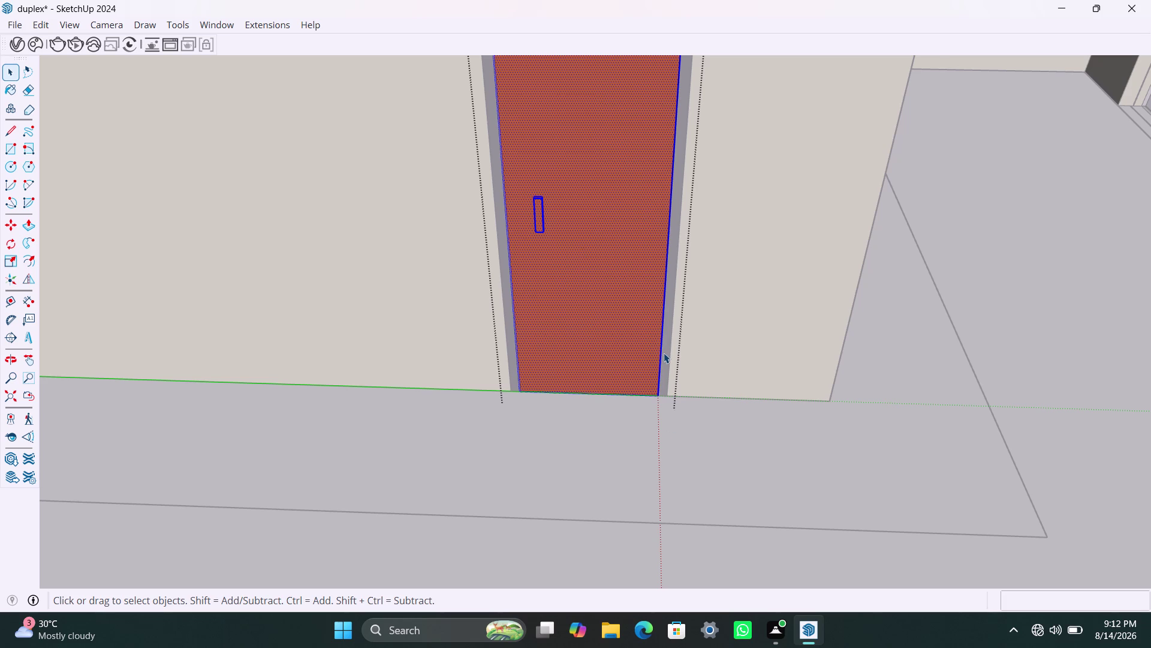
Undo the selection and the wood material applied to the door.
key(ctrl+z)
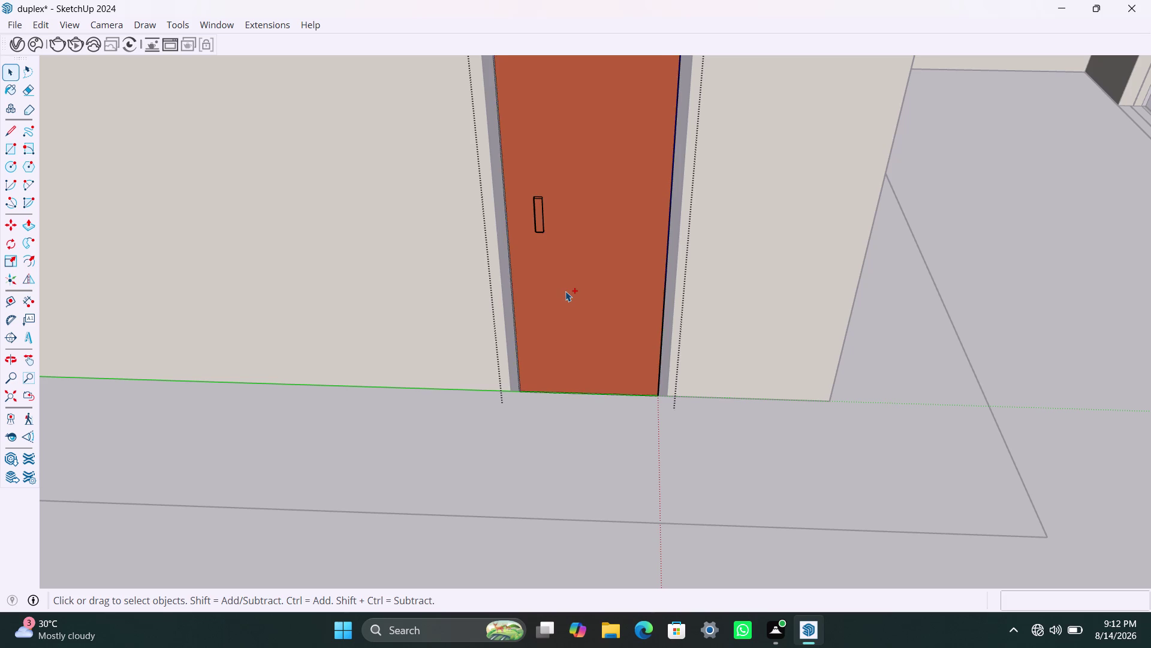
key(ctrl+z)
key(ctrl+z)
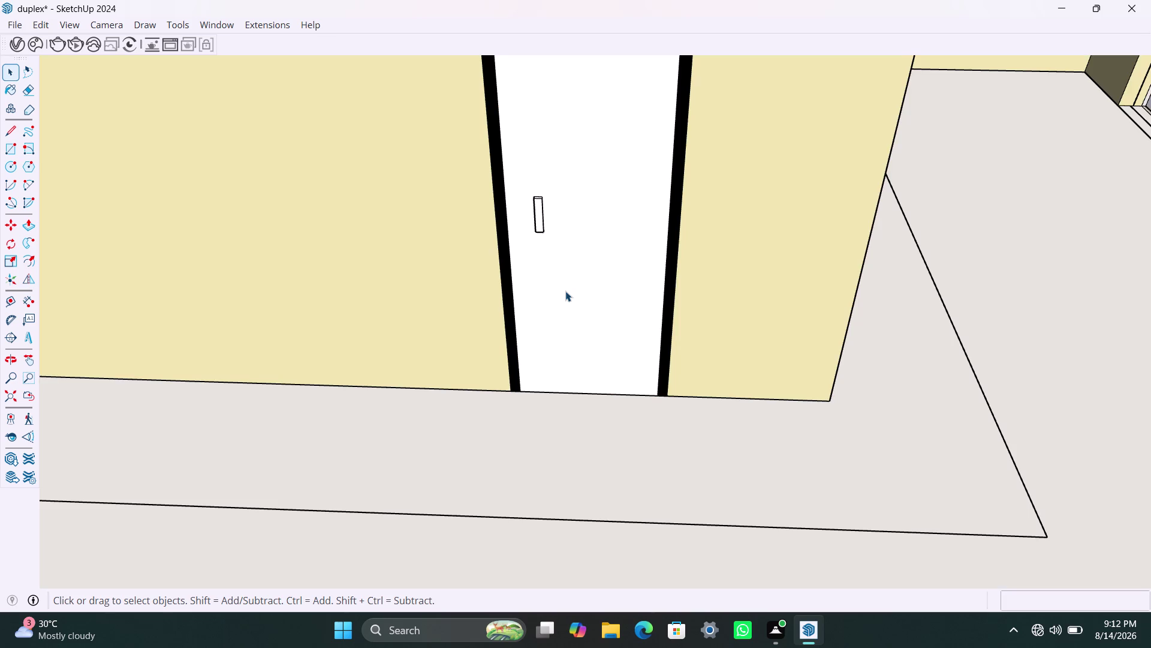
key(ctrl+z)
key(ctrl+z)
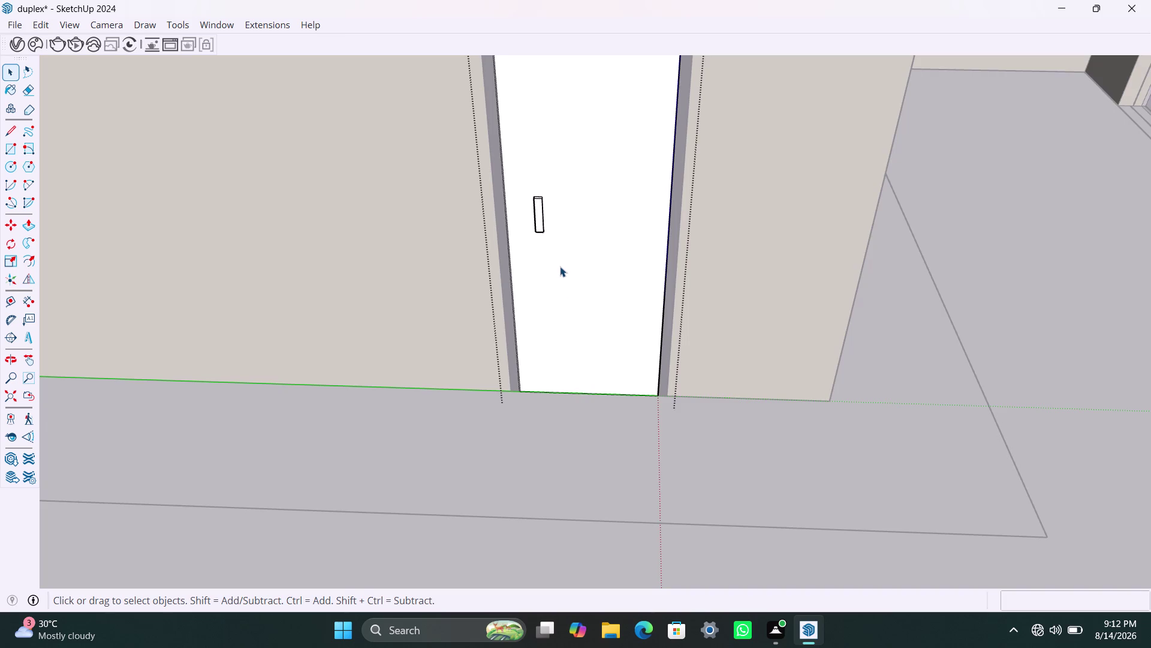
key(ctrl+z)
key(ctrl+z)
key(ctrl+z)
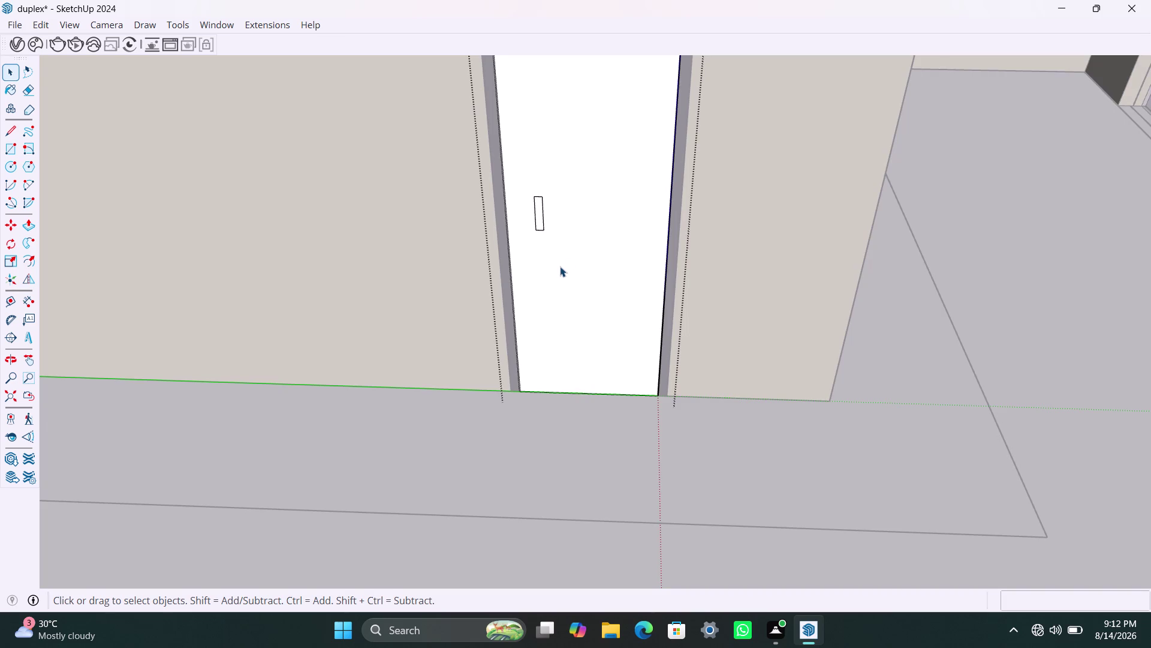
Undo the old handle geometry, leaving a plain white door.
key(ctrl+z)
key(ctrl+z)
key(ctrl+z)
key(ctrl+z)
key(ctrl+z)
key(ctrl+z)
scroll(down, 3)
click(906, 308)
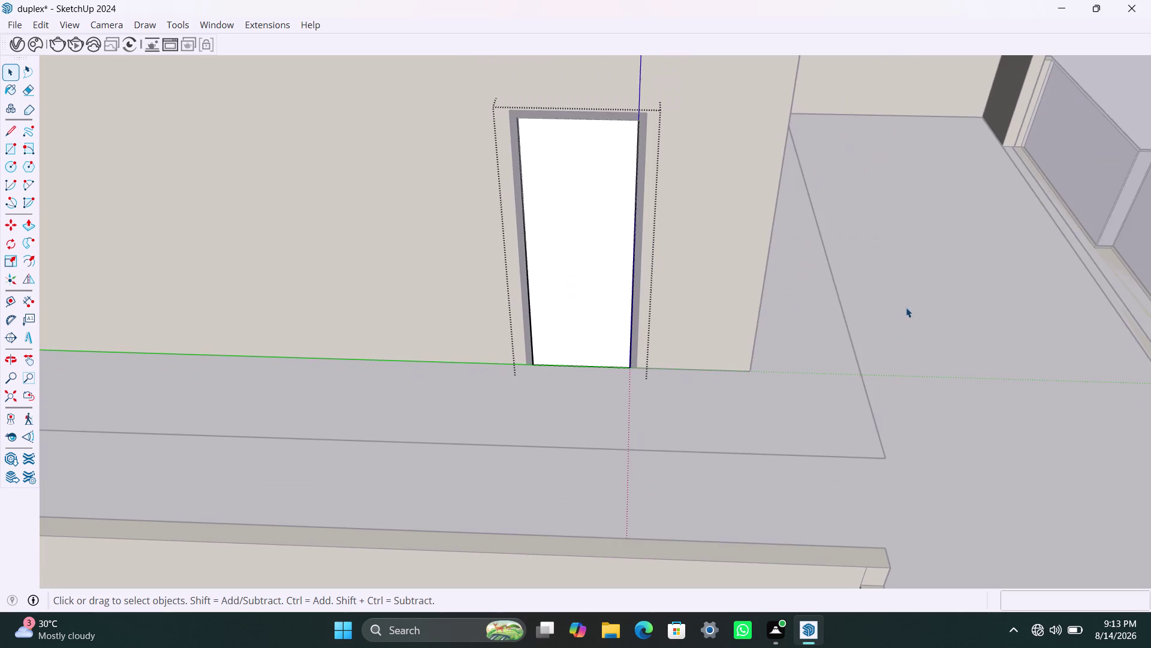
Draw a small handle rectangle on the door face and select it.
scroll(up, 3)
key(r)
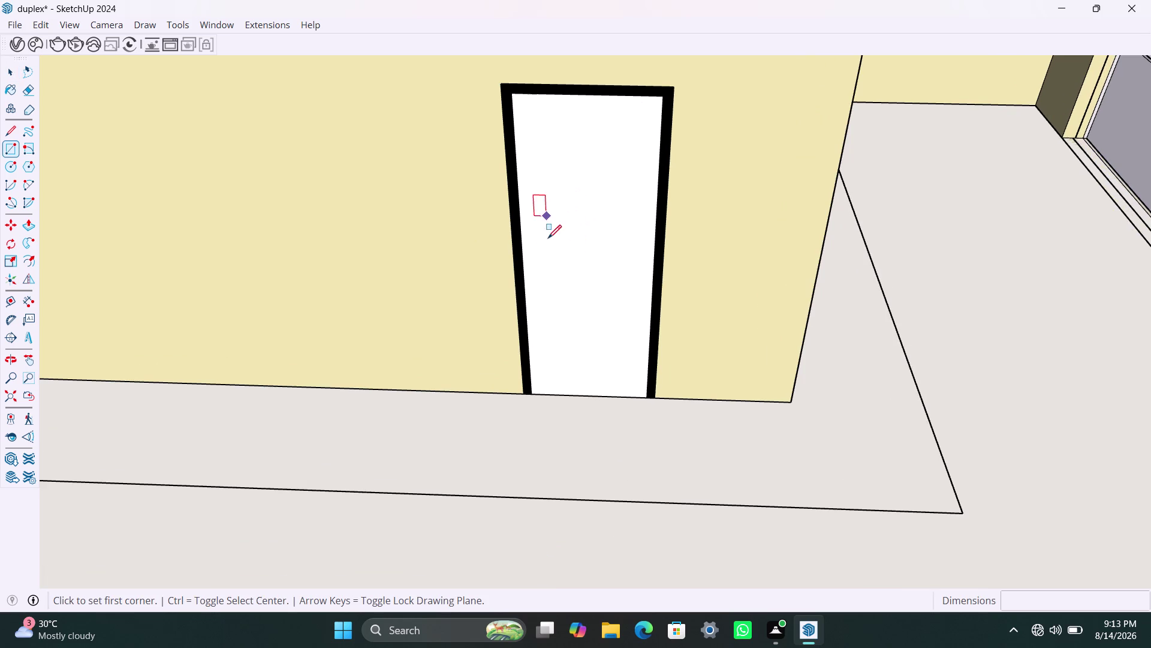
click(538, 249)
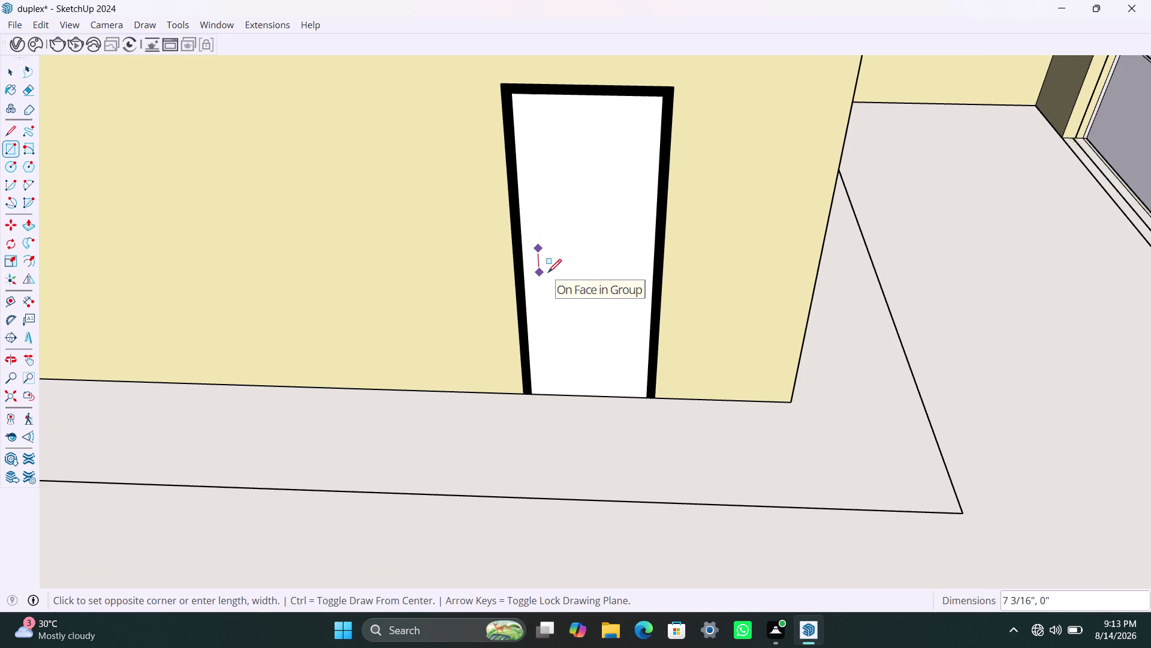
scroll(up, 3)
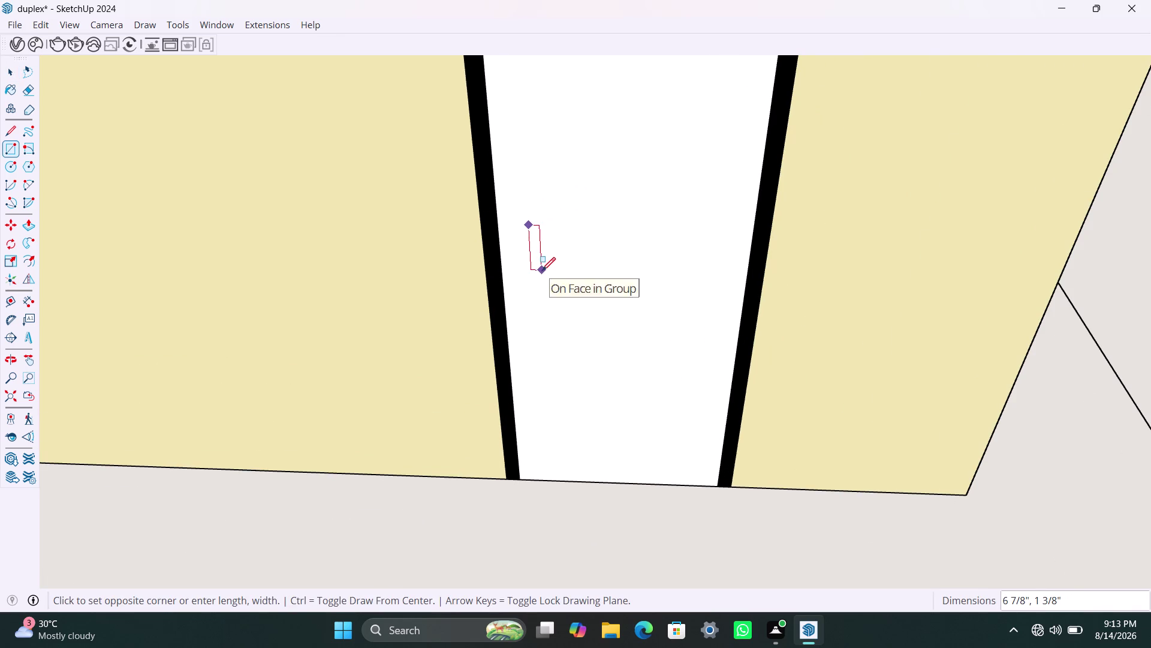
click(542, 271)
key(space)
double_click(540, 258)
triple_click(538, 256)
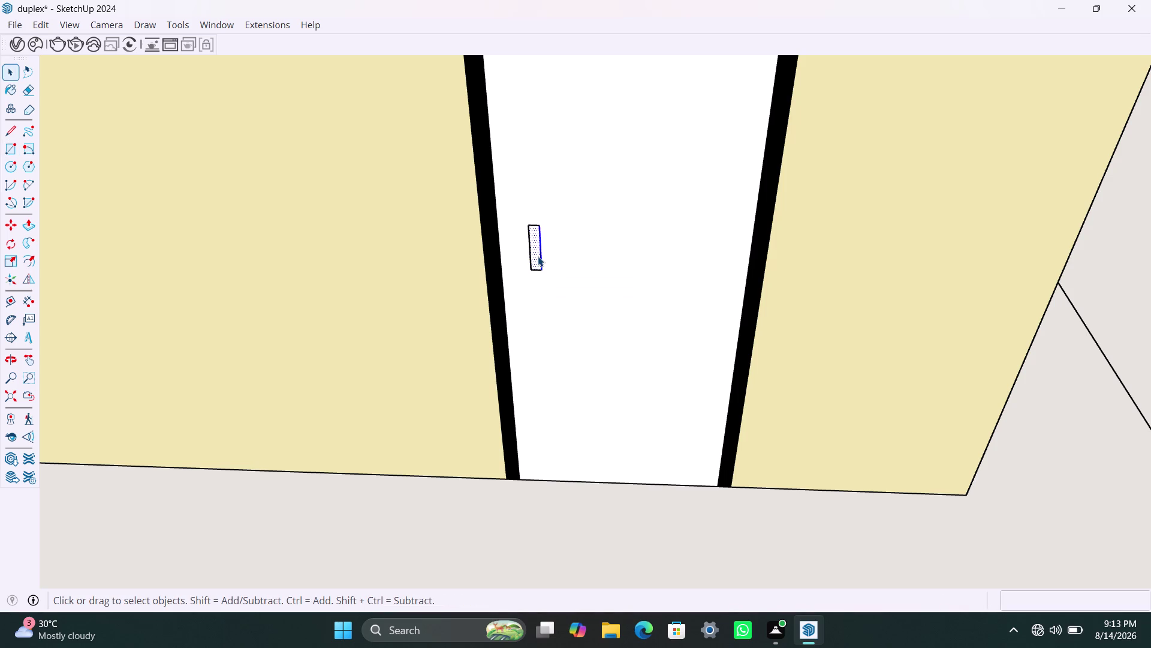
right_click(538, 256)
click(583, 390)
double_click(536, 260)
click(536, 261)
Push/Pull the handle rectangle outward about 11/16".
key(p)
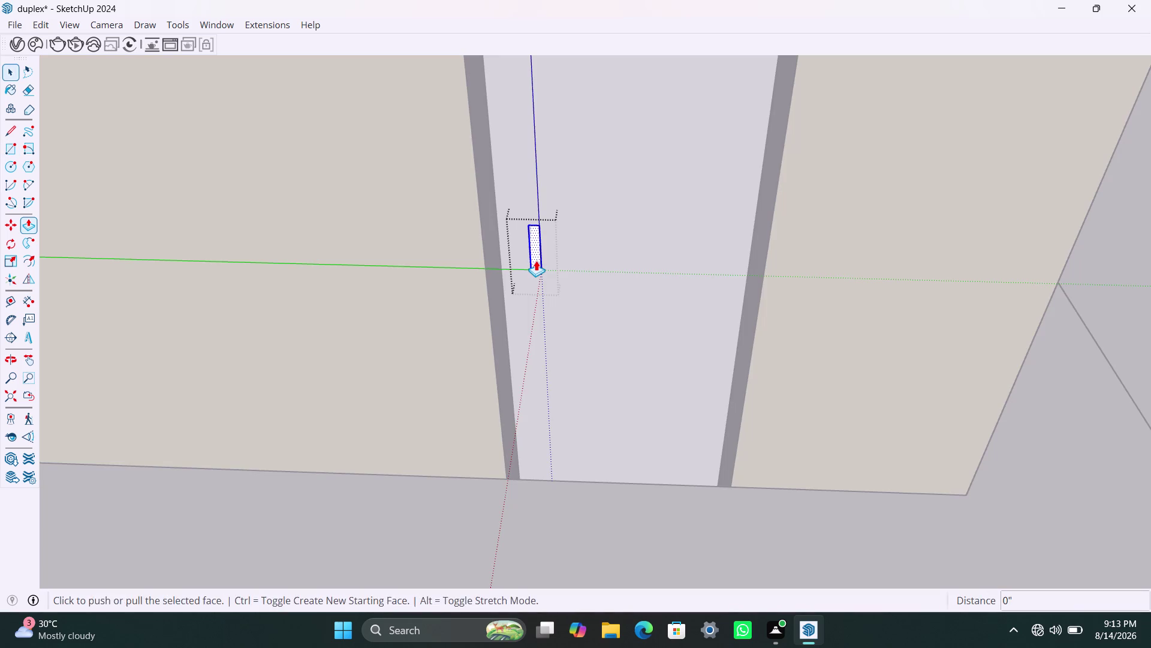
click(536, 260)
scroll(up, 3)
scroll(up, 3)
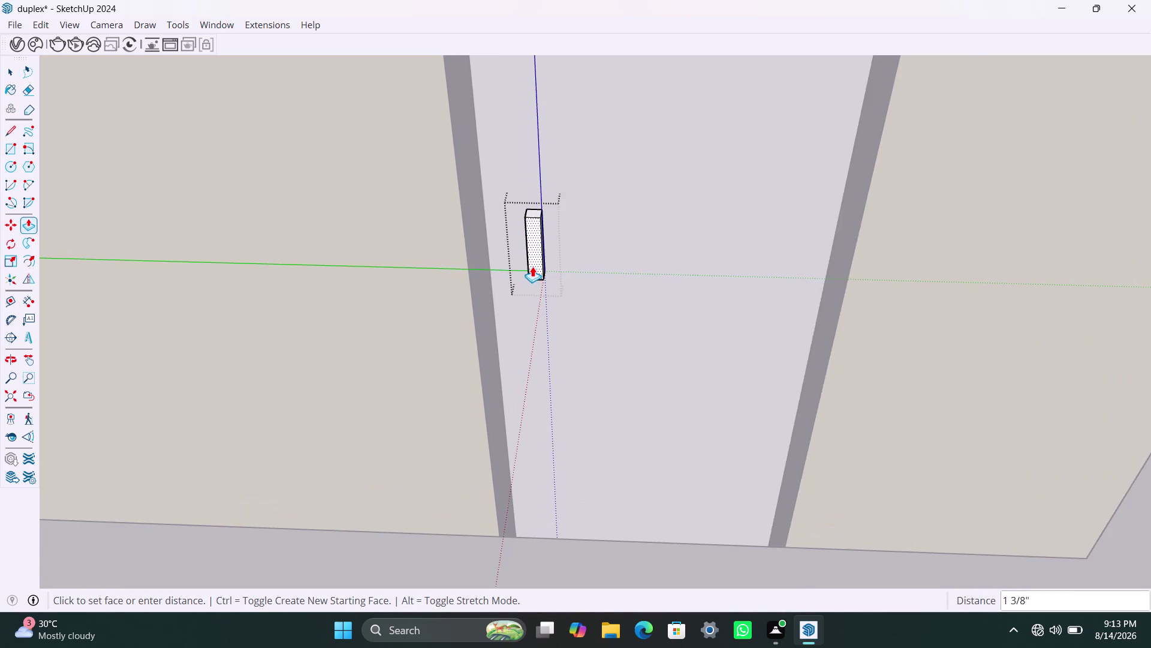
scroll(up, 3)
click(532, 261)
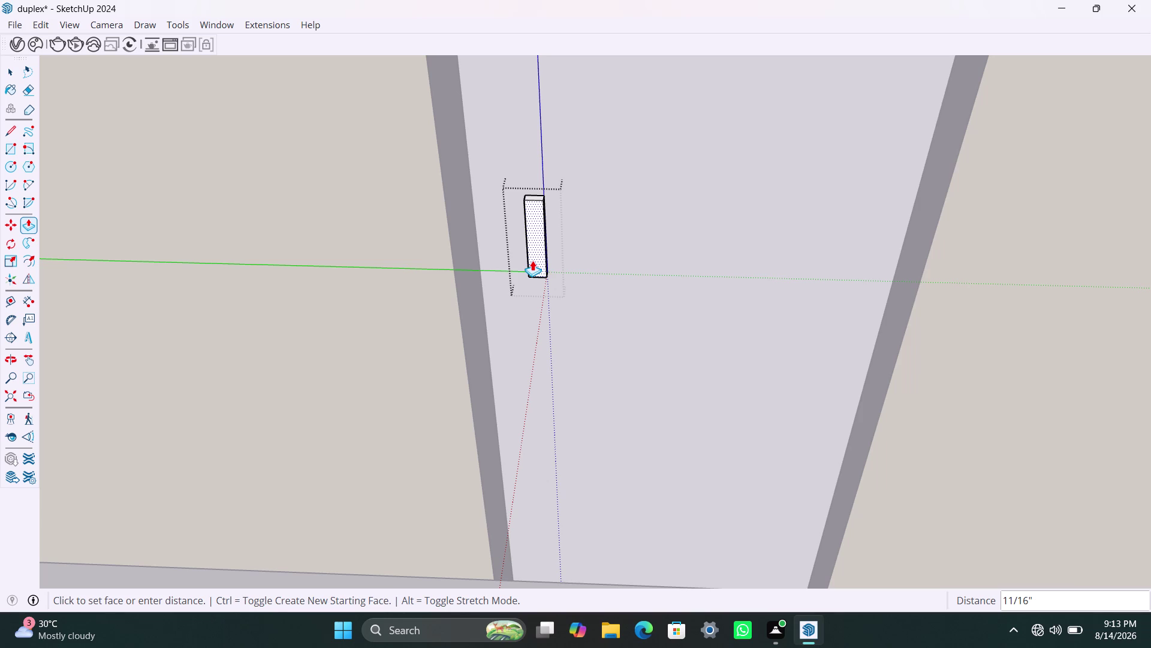
key(space)
scroll(down, 3)
click(765, 289)
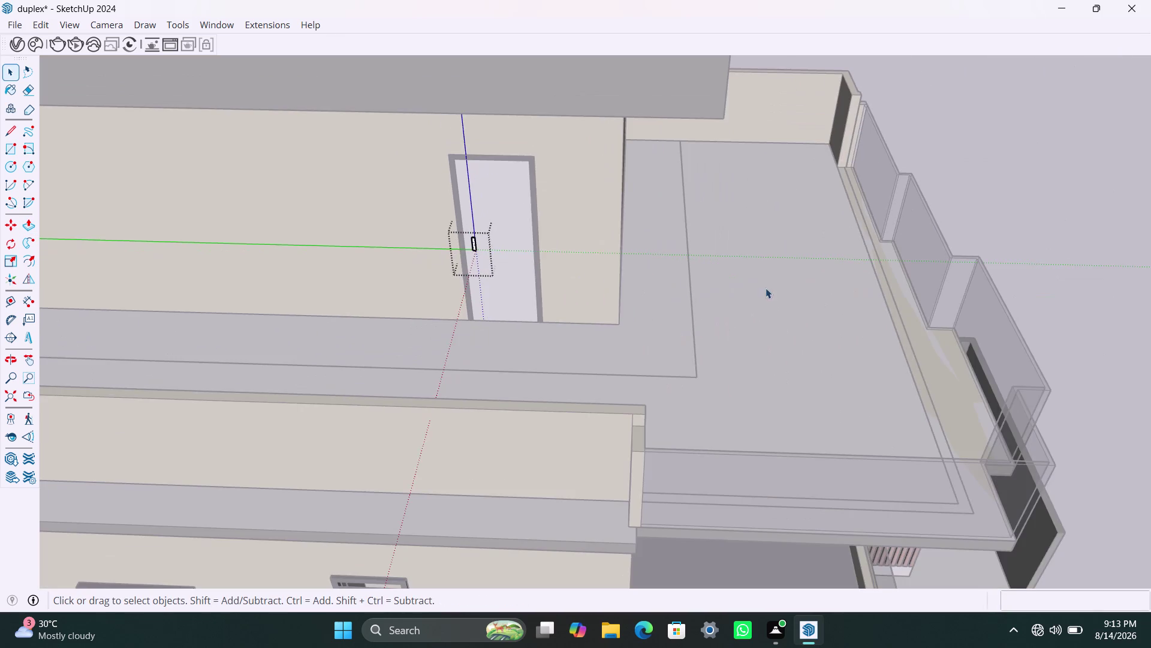
Apply the V-Ray wood material to the whole door.
scroll(up, 3)
triple_click(514, 216)
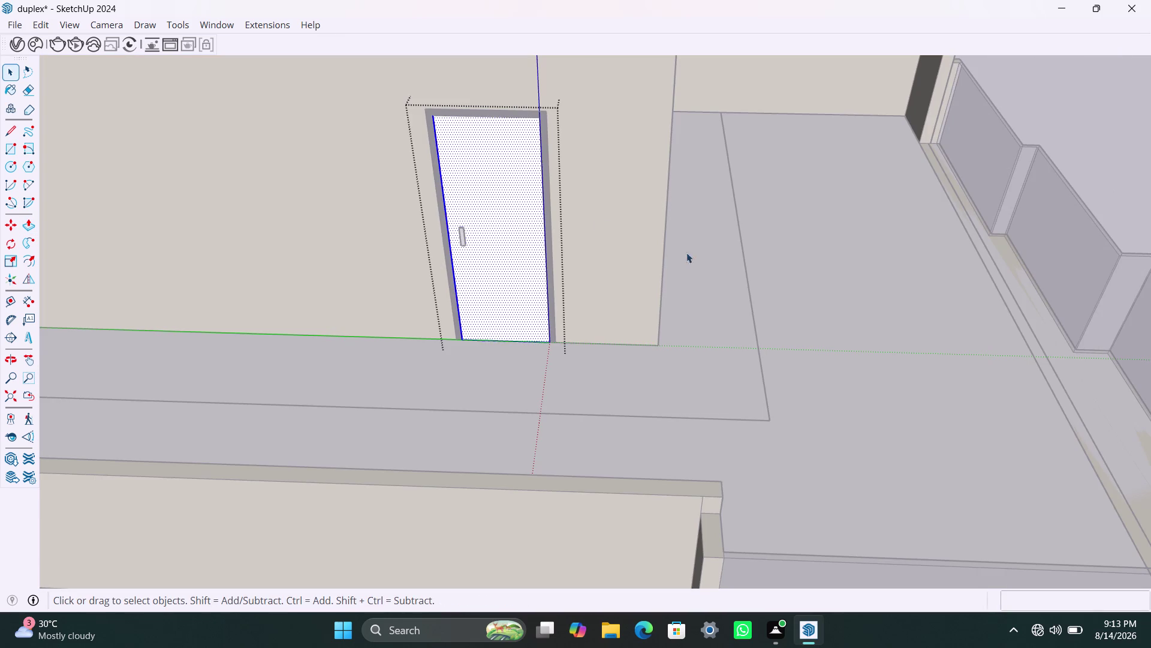
click(849, 263)
click(527, 213)
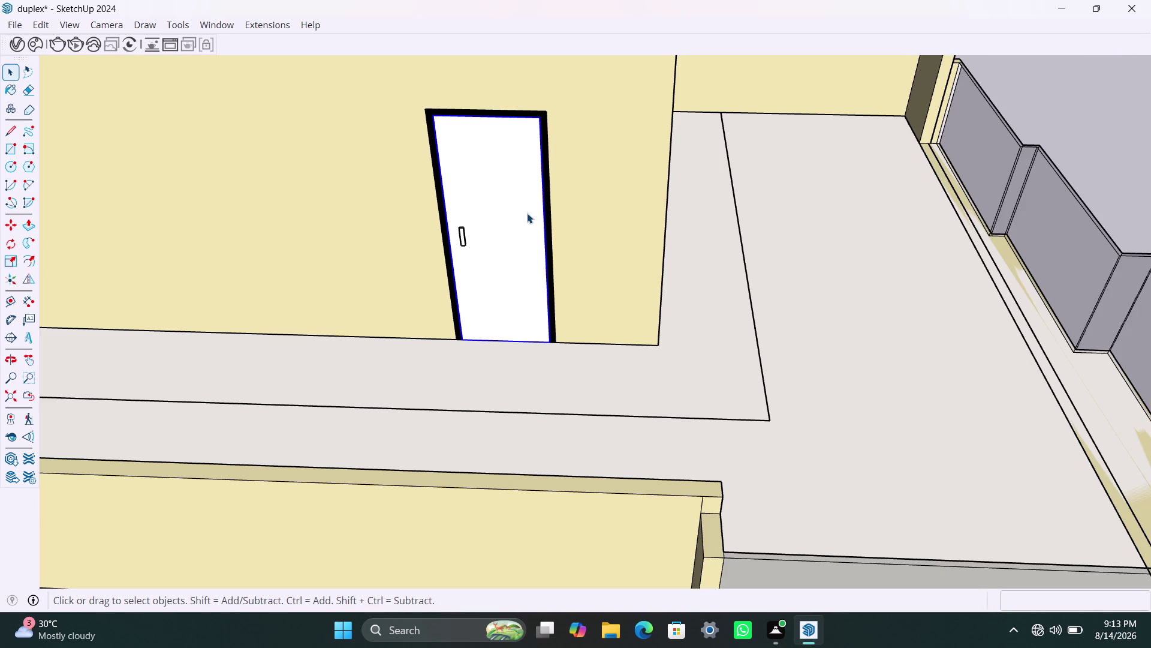
click(23, 42)
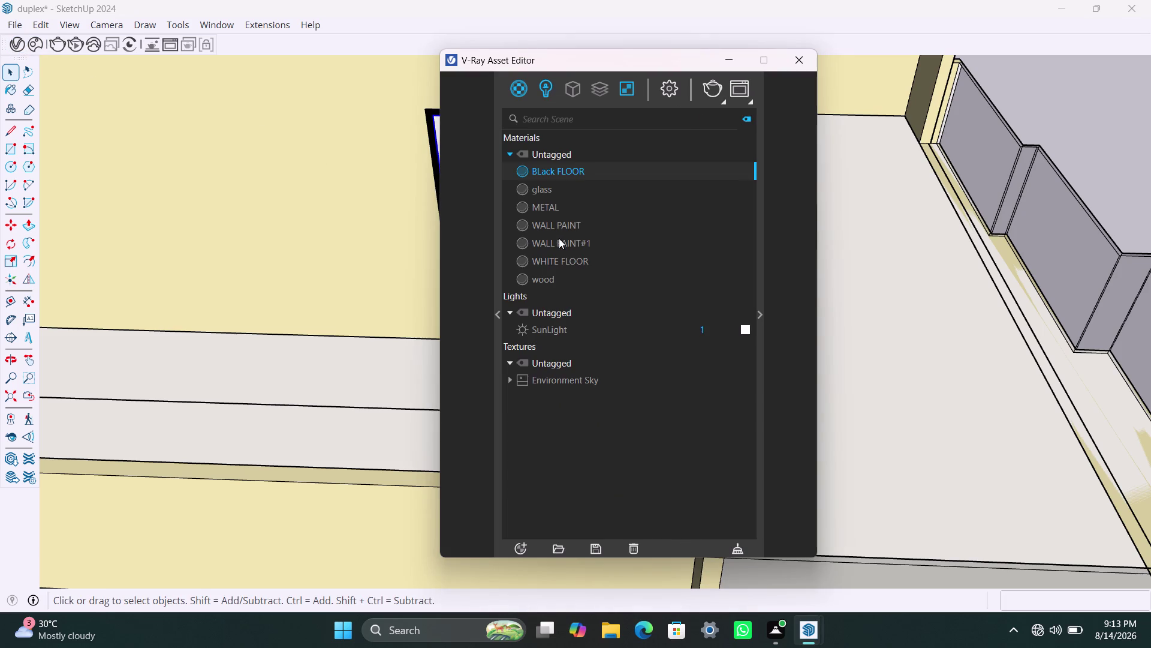
click(550, 276)
right_click(584, 278)
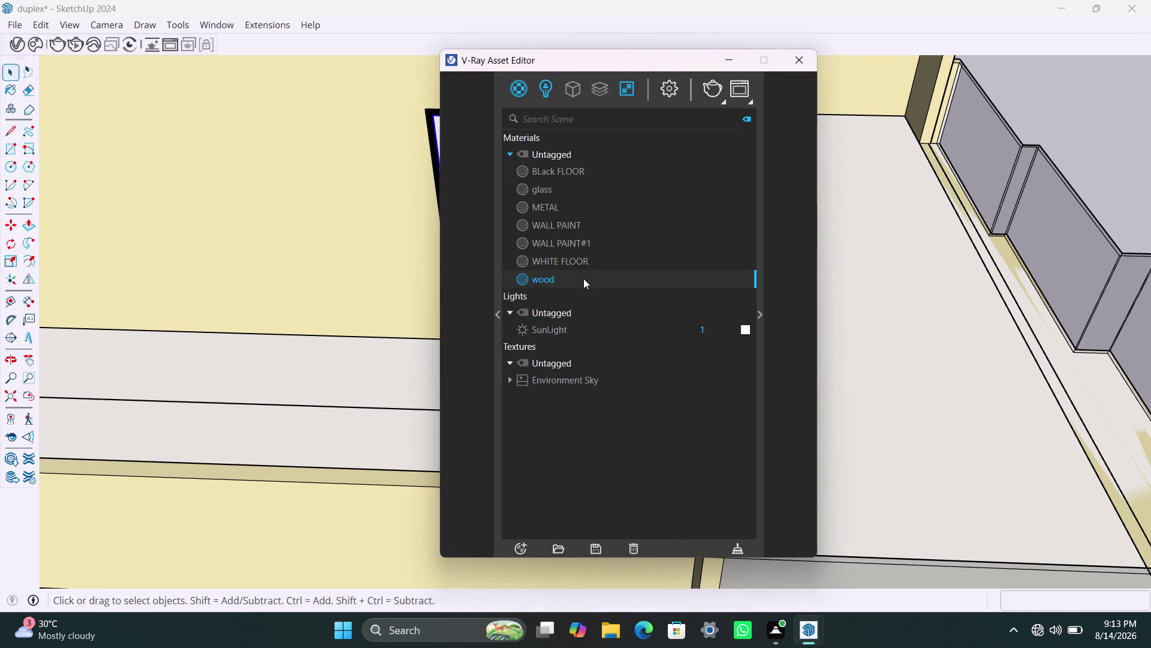
click(622, 316)
click(332, 223)
Select the new handle and browse the material list, ending on METAL.
scroll(down, 3)
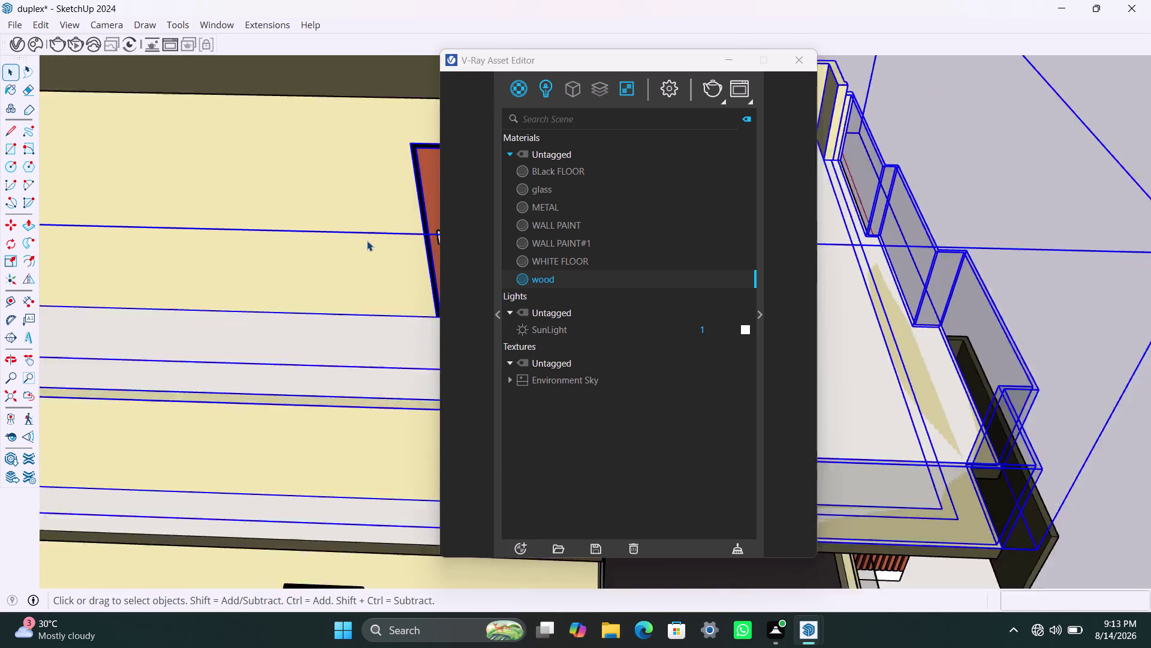
scroll(down, 3)
middle_drag(367, 240, 263, 242)
scroll(up, 3)
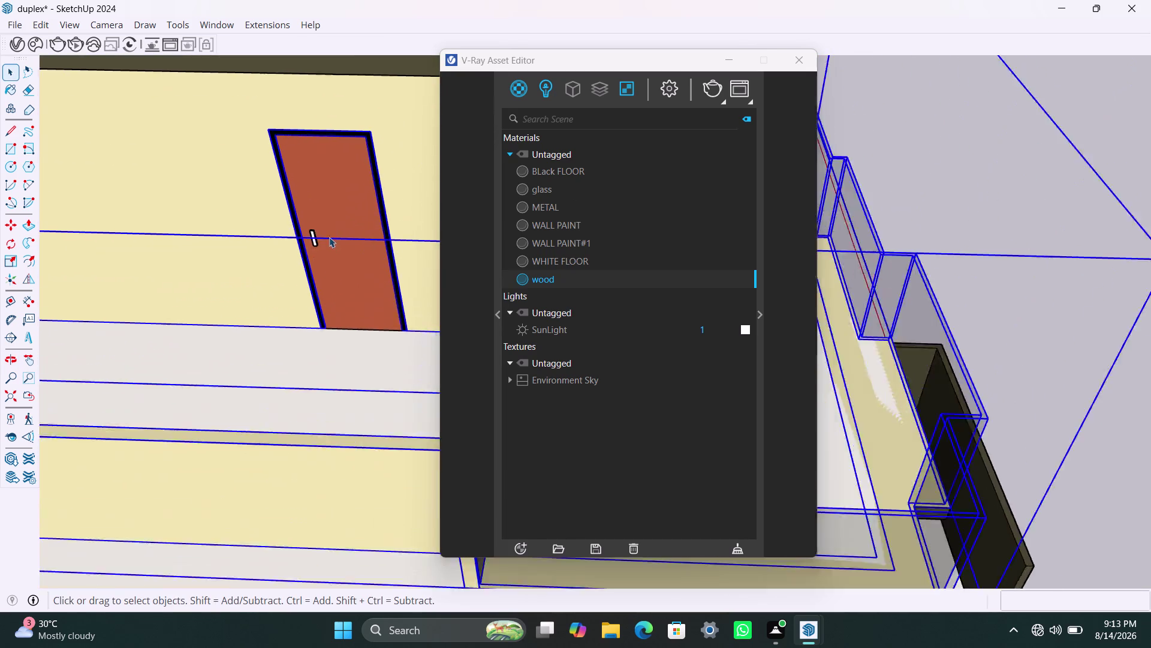
scroll(up, 3)
click(306, 237)
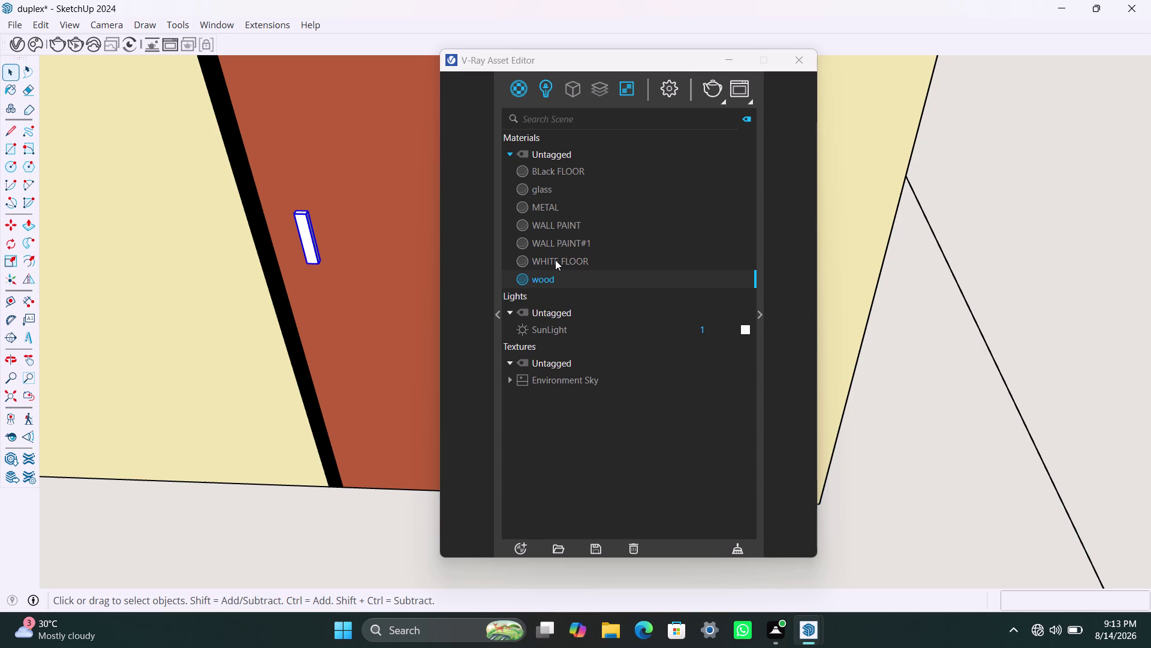
click(546, 188)
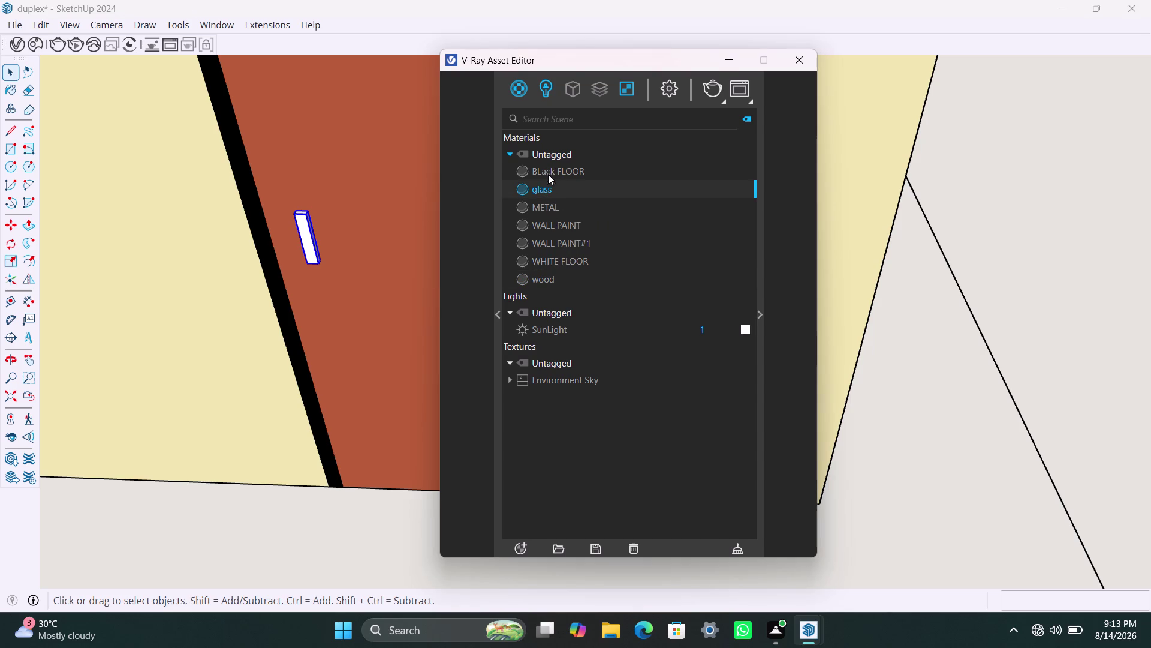
click(555, 222)
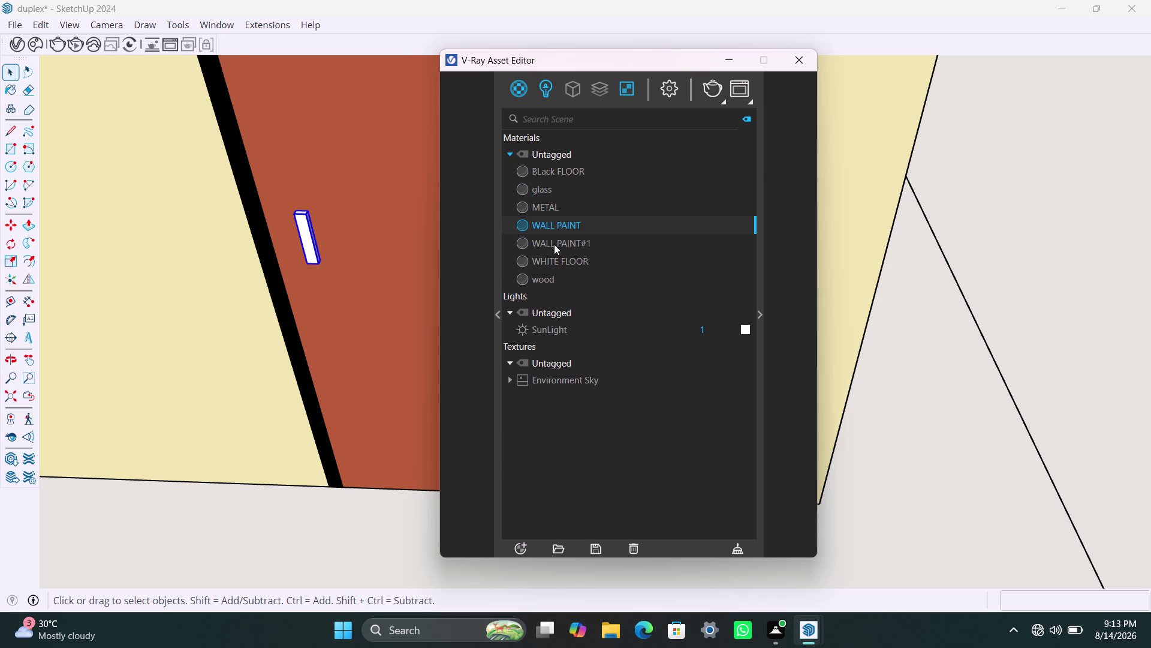
click(554, 244)
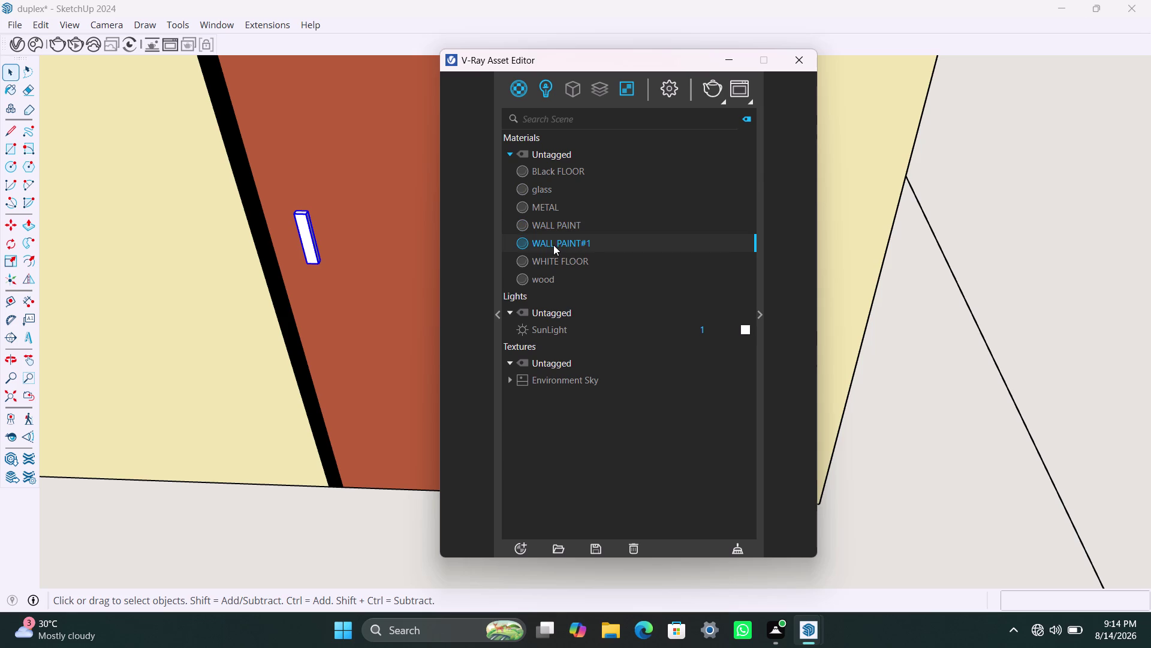
click(546, 204)
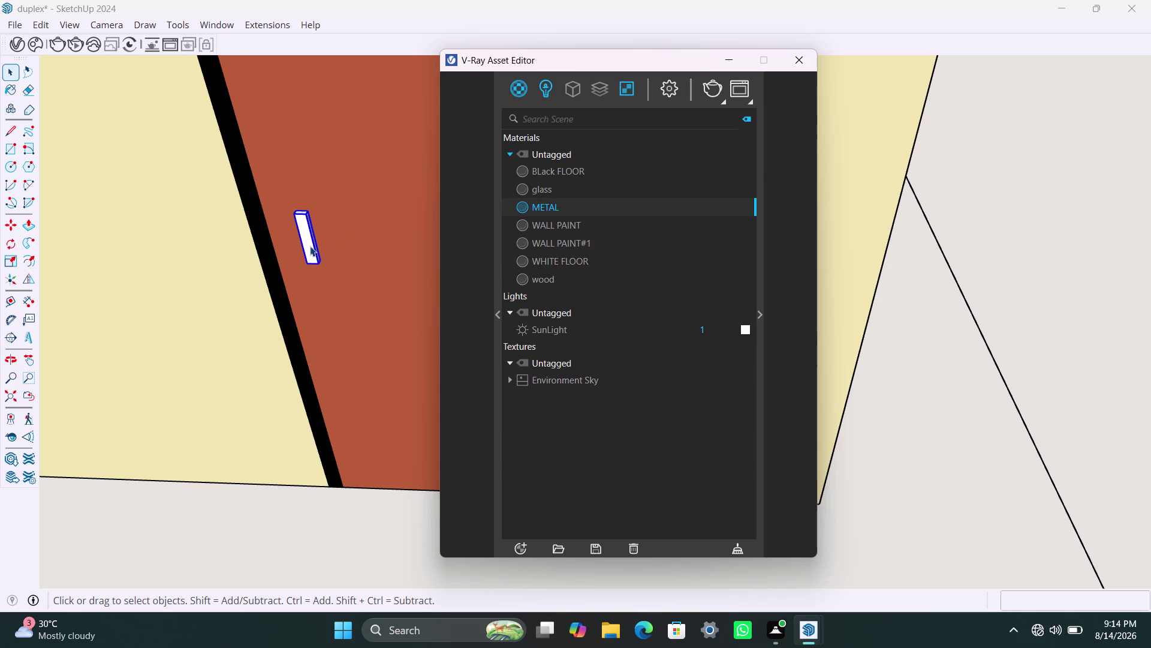
Apply the METAL material to the new door handle, then deselect it.
click(310, 246)
double_click(310, 246)
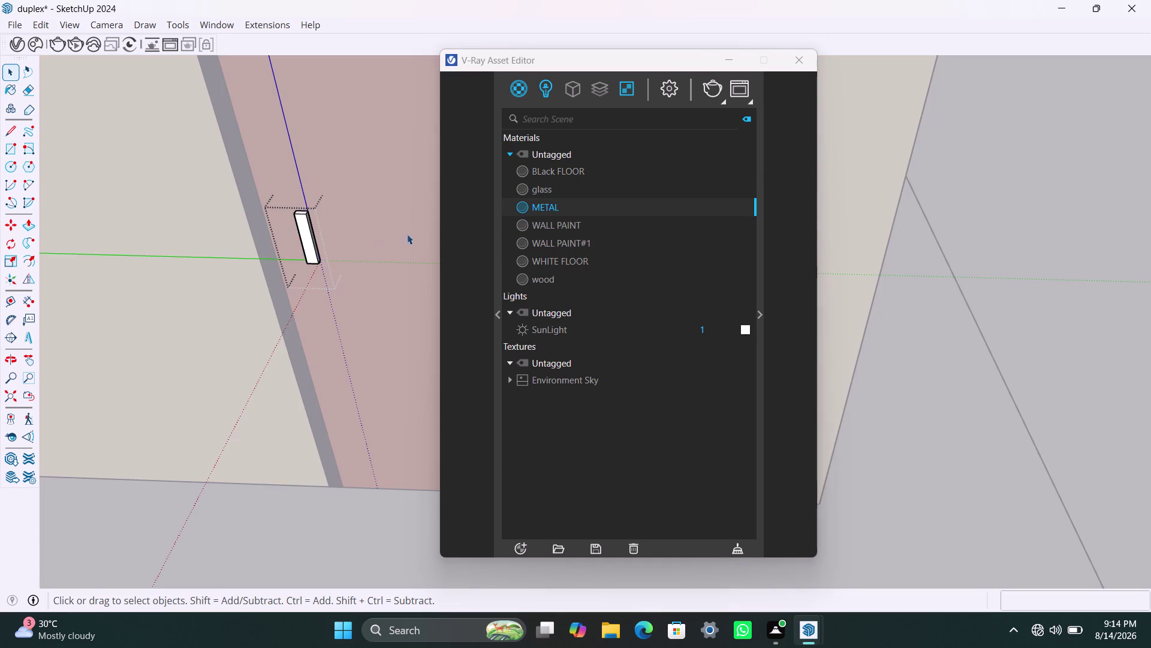
right_click(570, 211)
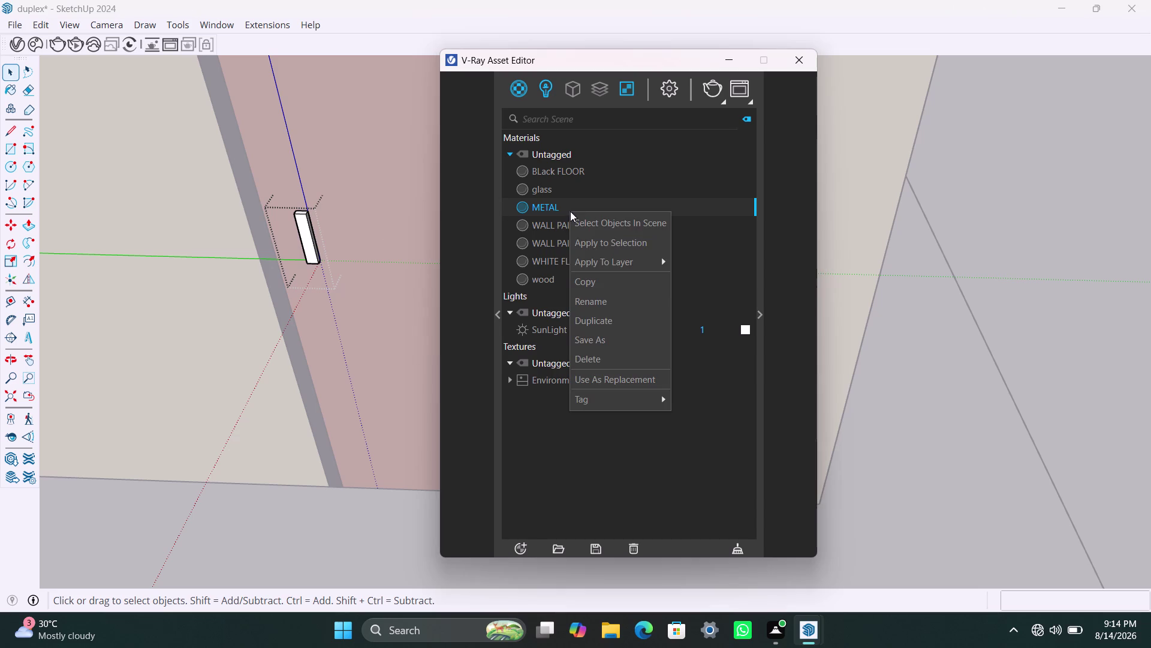
click(579, 250)
double_click(307, 233)
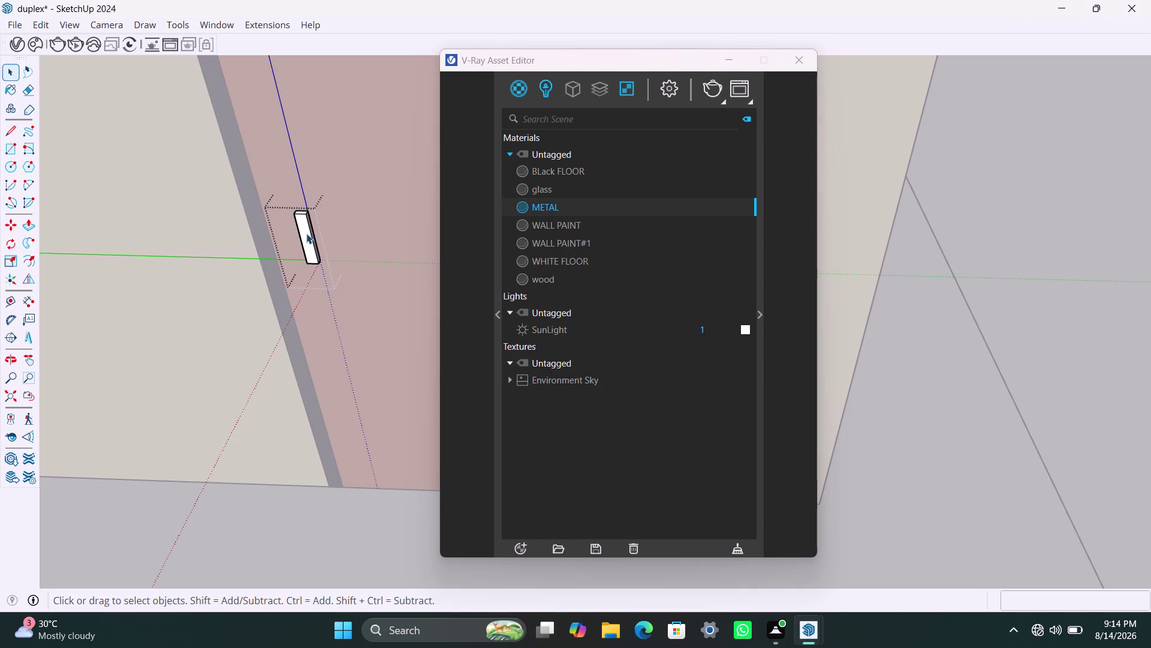
double_click(307, 233)
triple_click(299, 226)
right_click(543, 209)
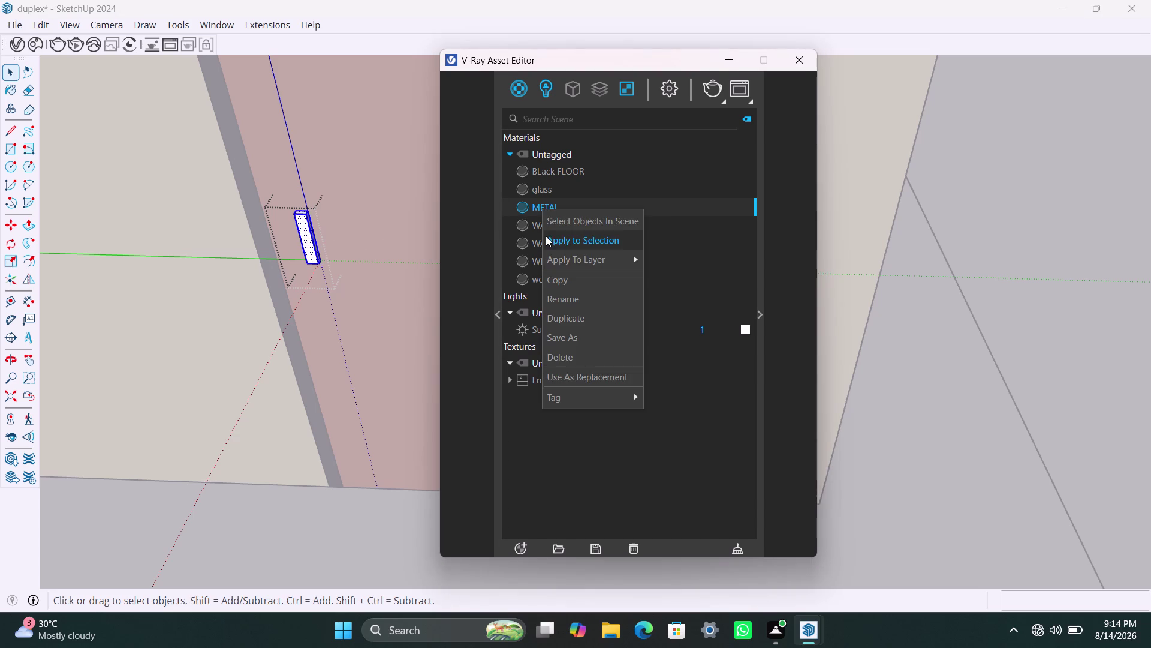
click(546, 235)
scroll(down, 3)
key(space)
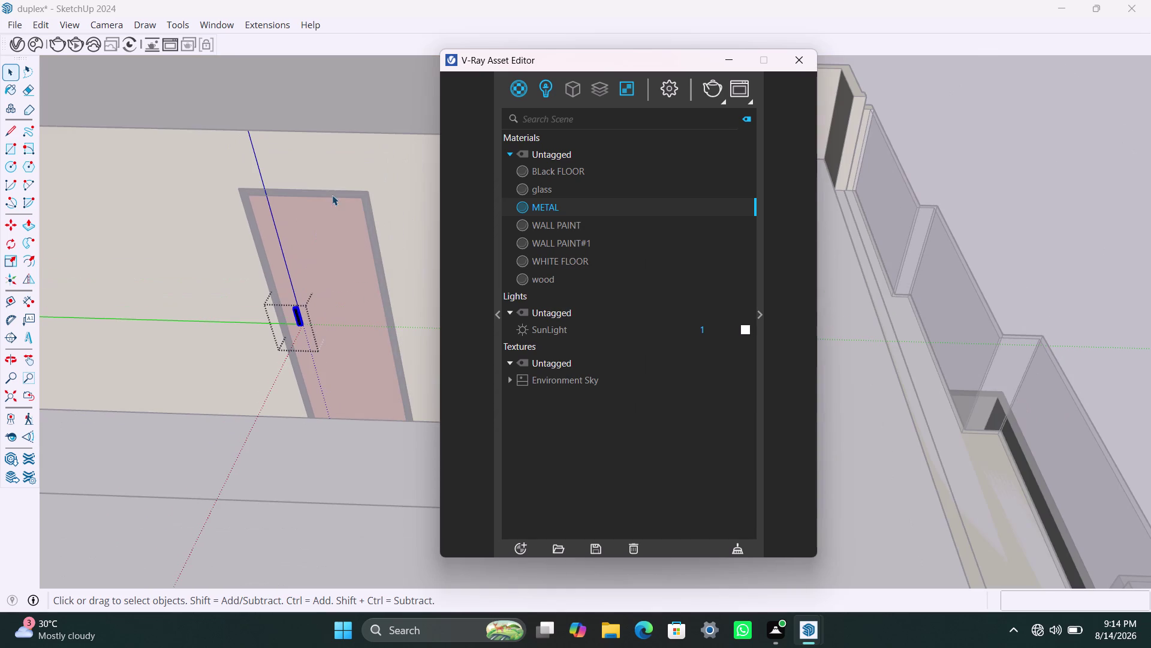
click(308, 459)
Orbit around the house to face the white balcony door.
scroll(down, 3)
scroll(down, 3)
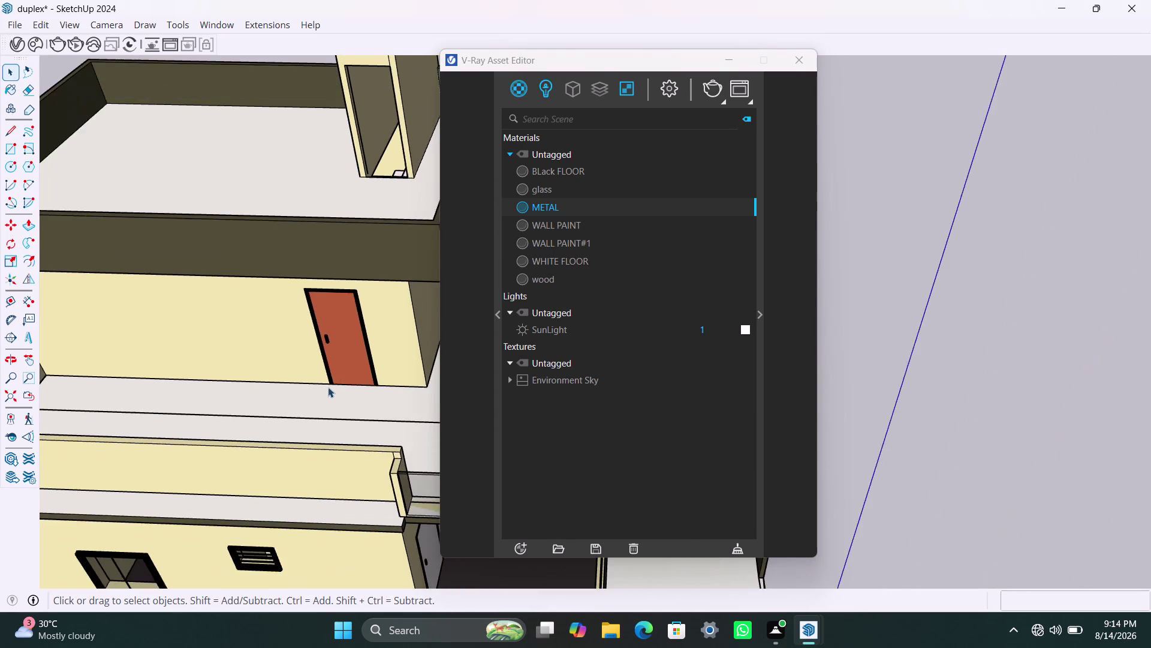
scroll(down, 3)
middle_drag(331, 376, 74, 286)
scroll(down, 3)
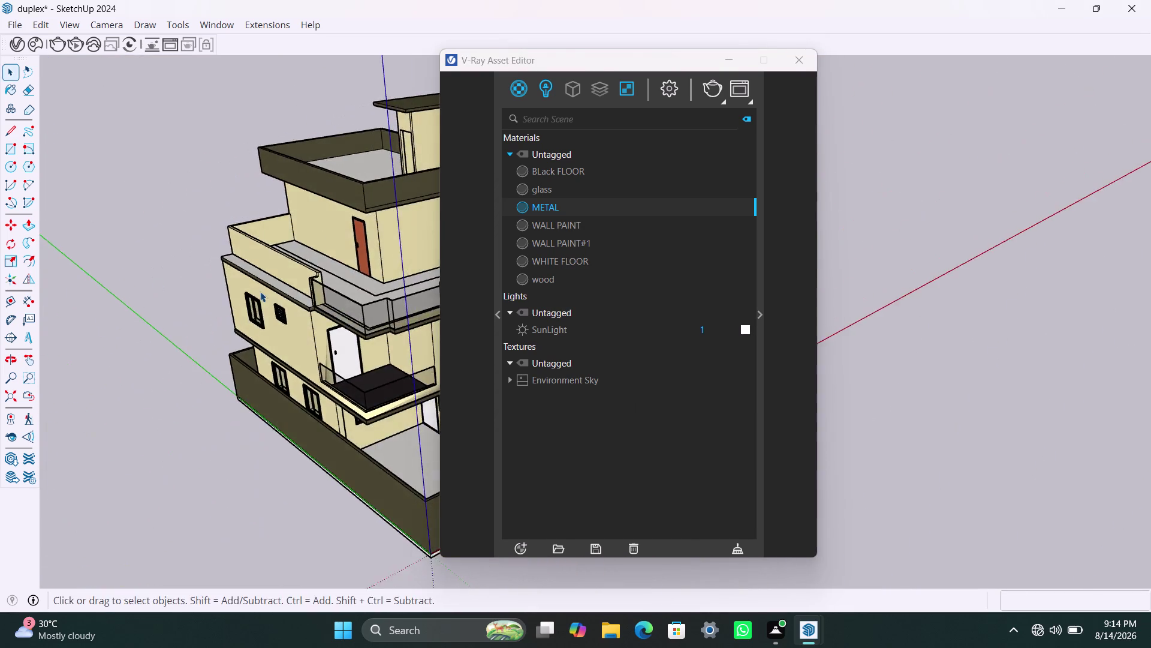
scroll(down, 3)
middle_drag(280, 310, 179, 285)
scroll(up, 3)
middle_drag(330, 299, 313, 299)
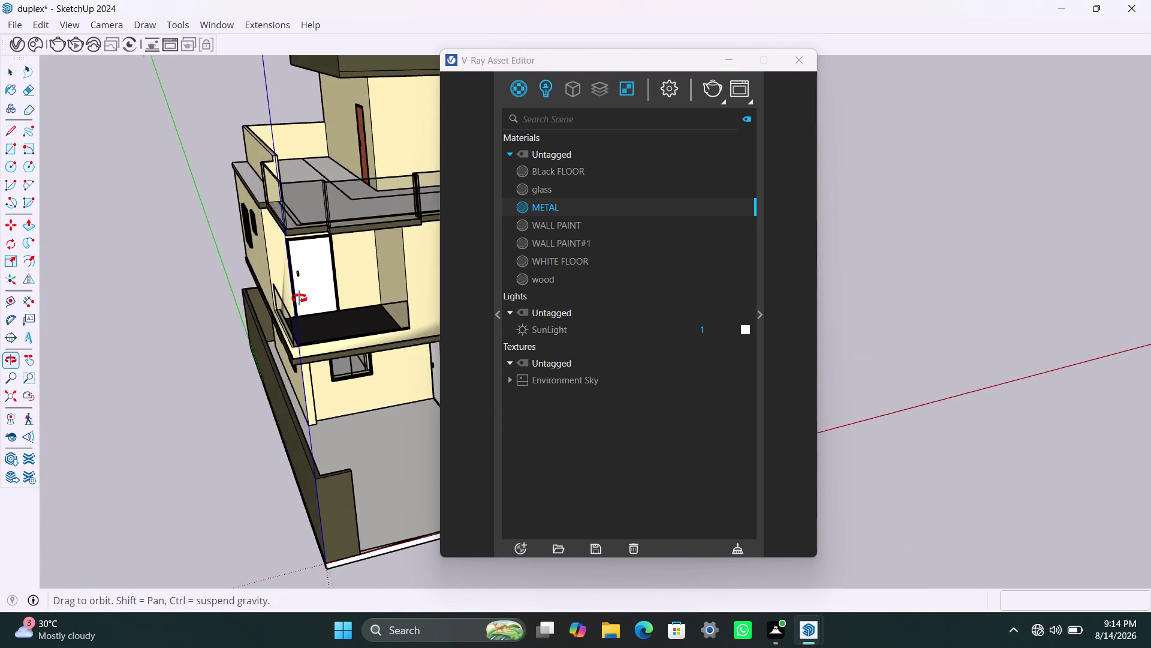
middle_drag(314, 299, 295, 296)
scroll(up, 3)
Apply the wood material to the white balcony door.
click(329, 242)
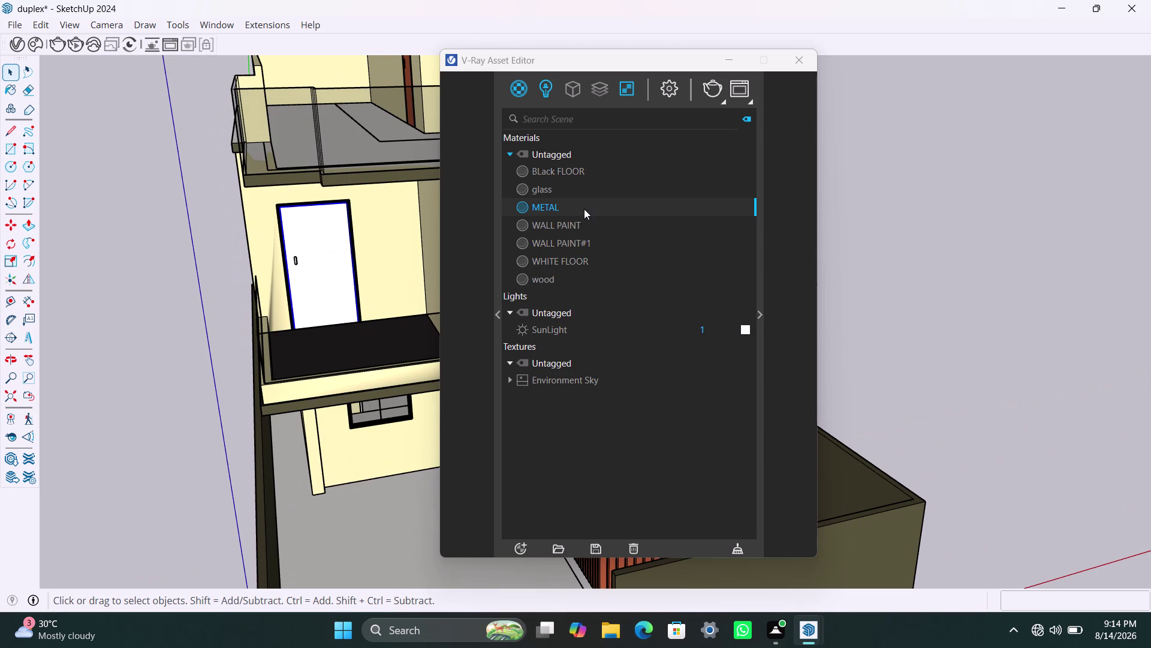
right_click(584, 208)
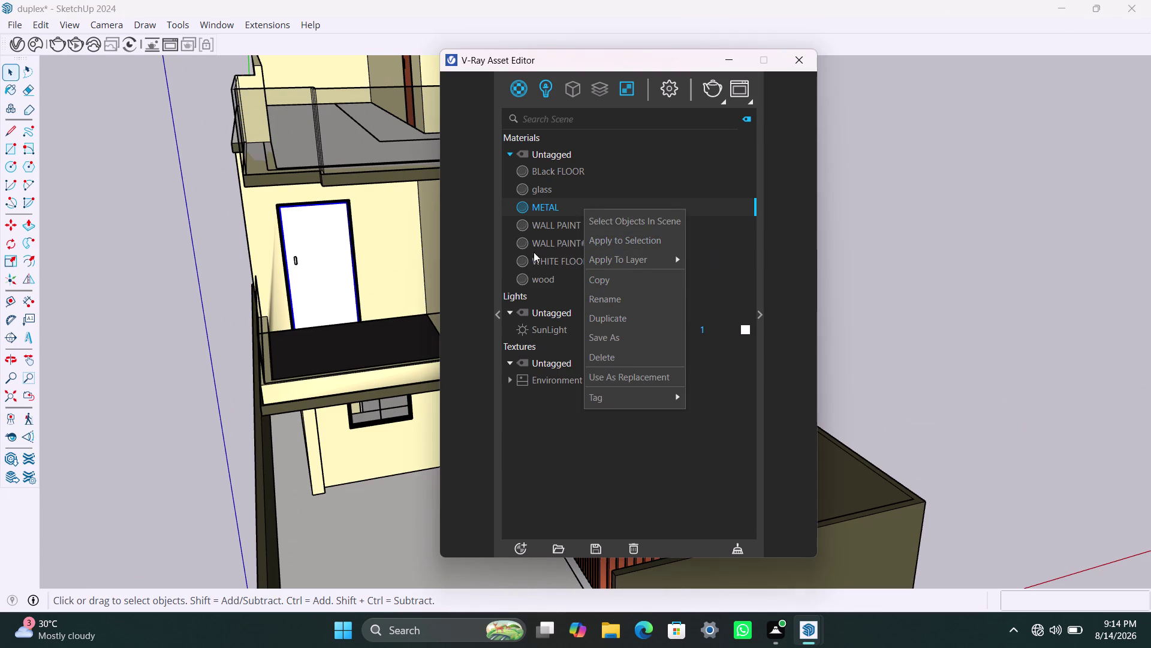
click(549, 282)
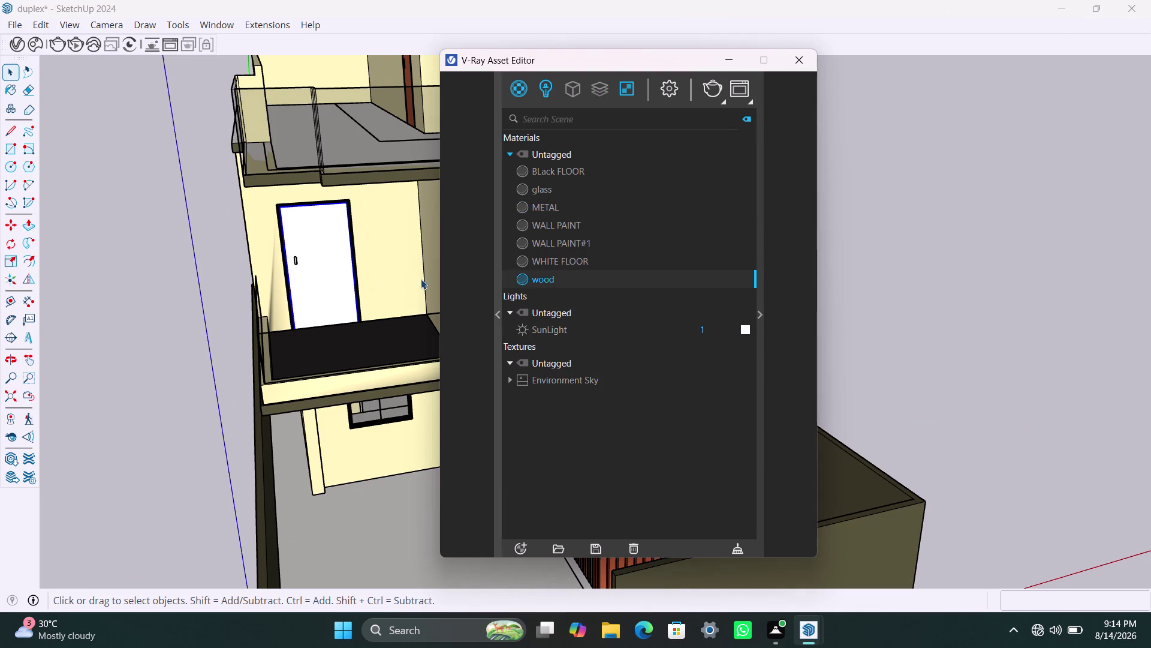
right_click(549, 279)
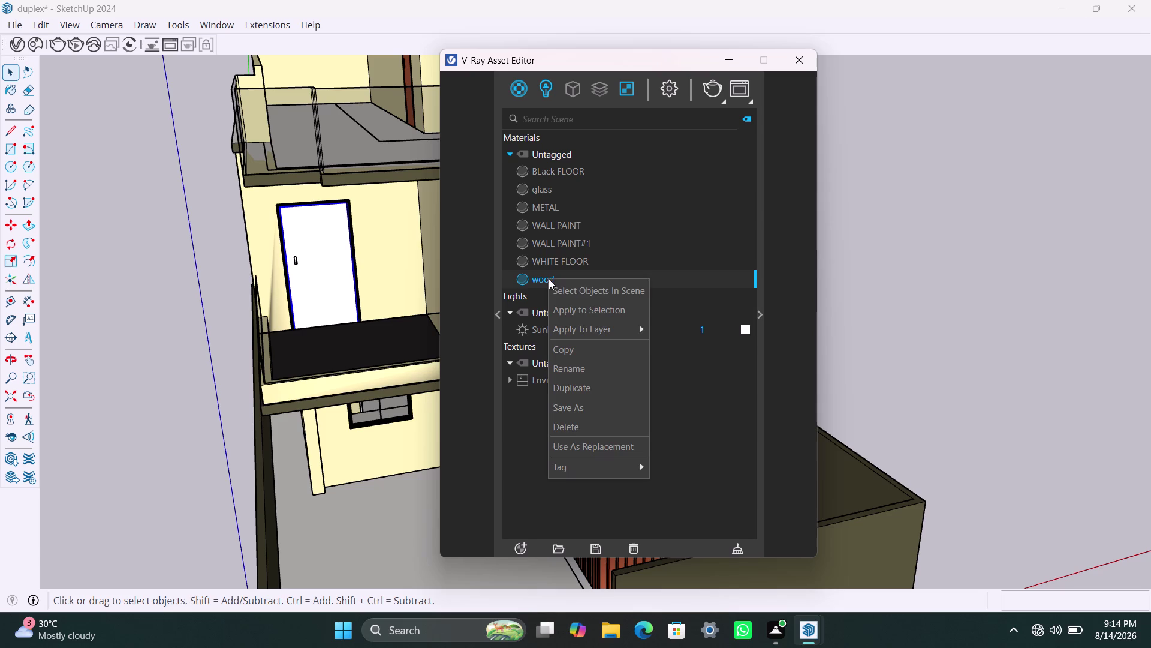
scroll(up, 3)
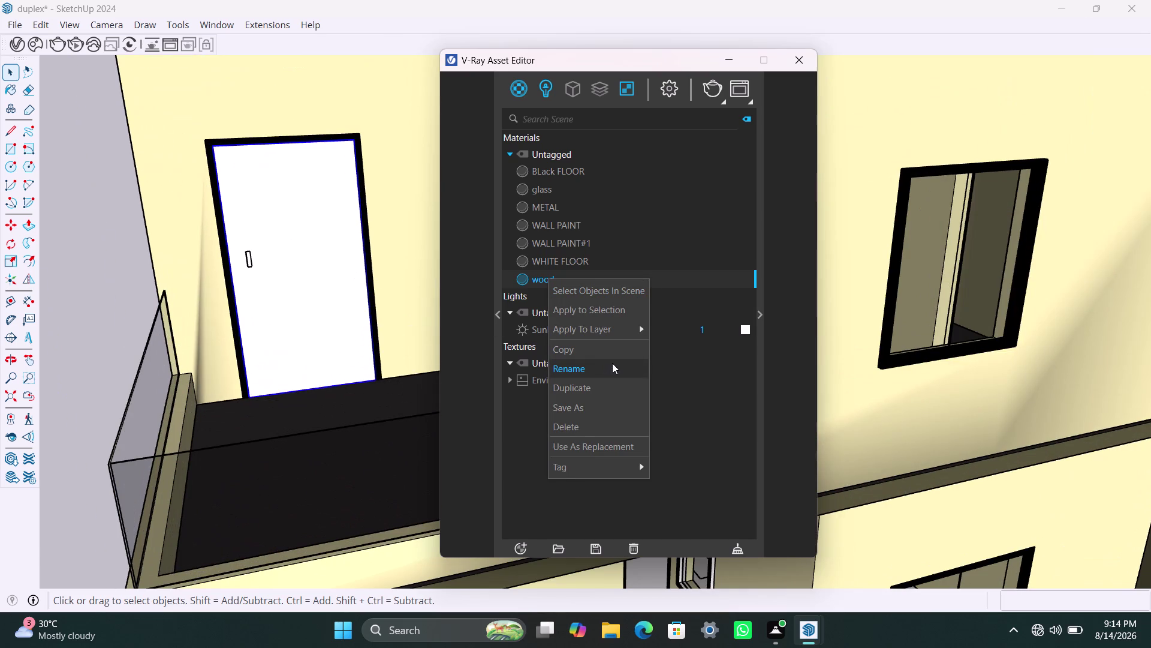
click(590, 312)
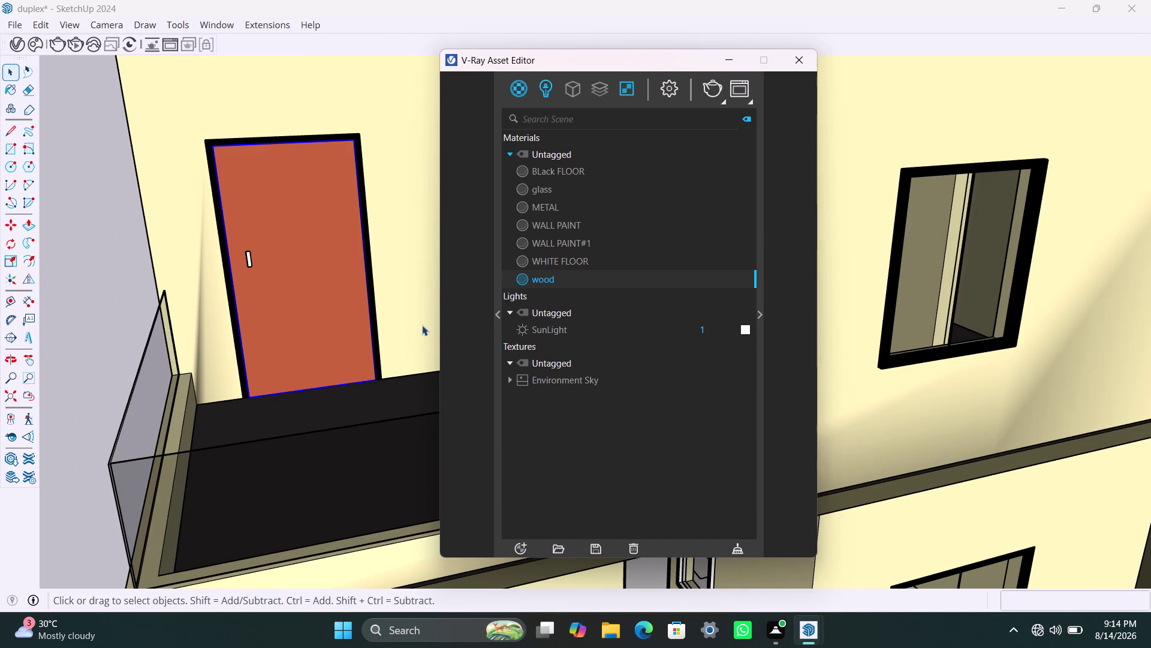
scroll(up, 3)
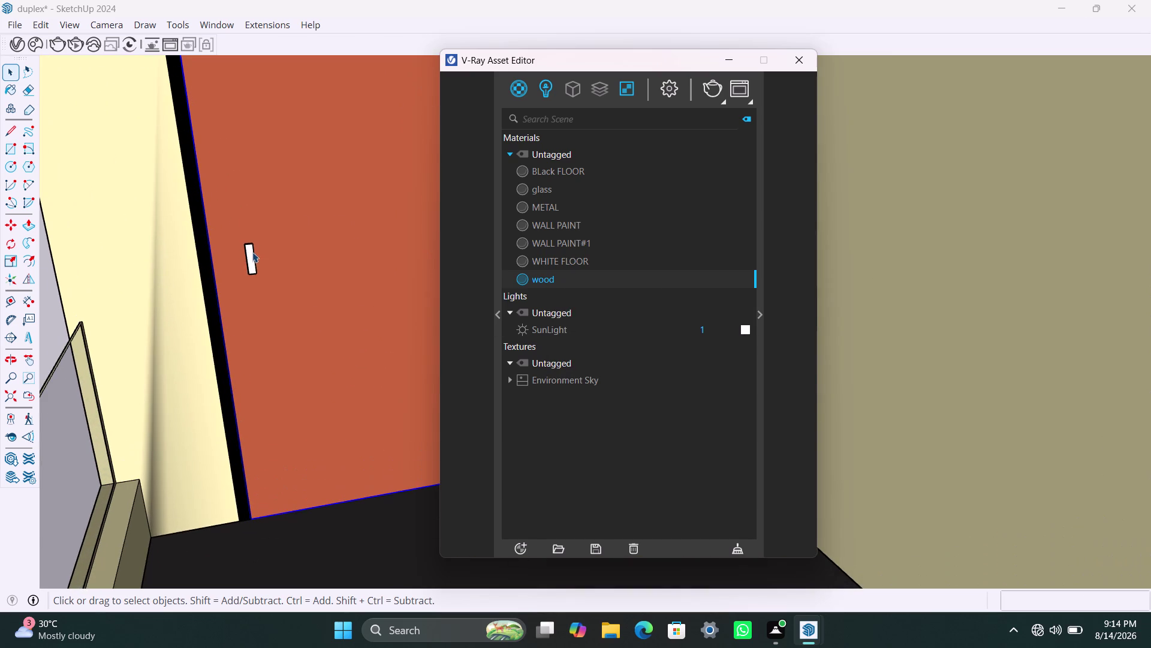
Give the balcony door's handle the METAL material.
click(250, 262)
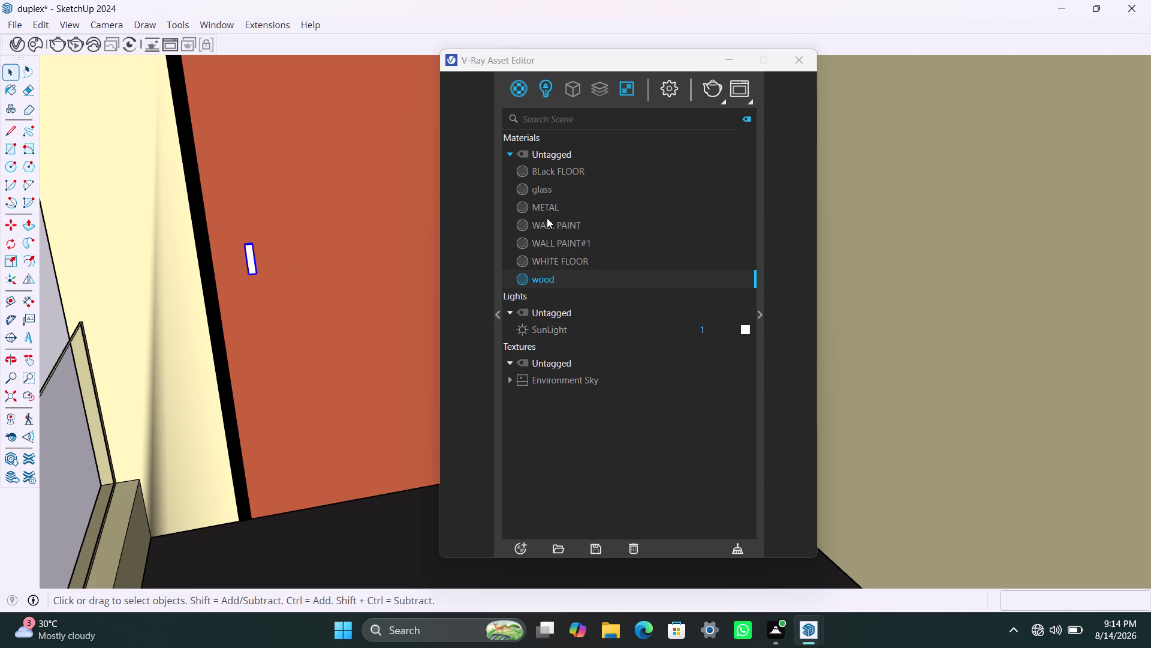
click(547, 206)
right_click(545, 205)
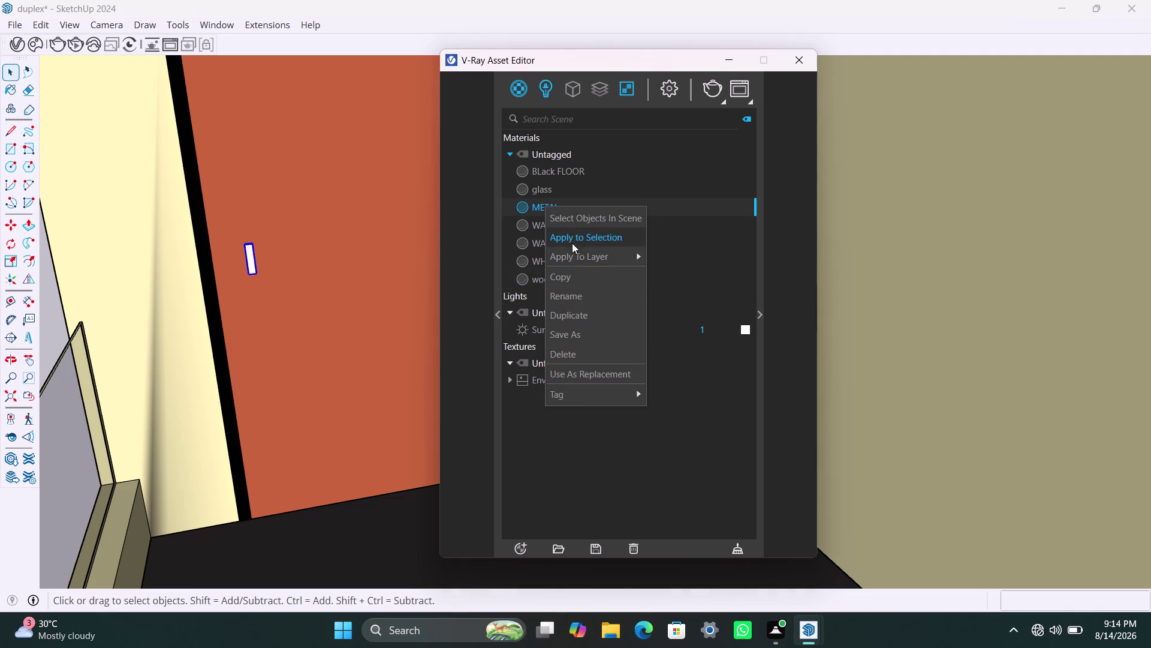
click(572, 242)
Orbit around the house to bring the white lower-floor door close into view.
scroll(down, 3)
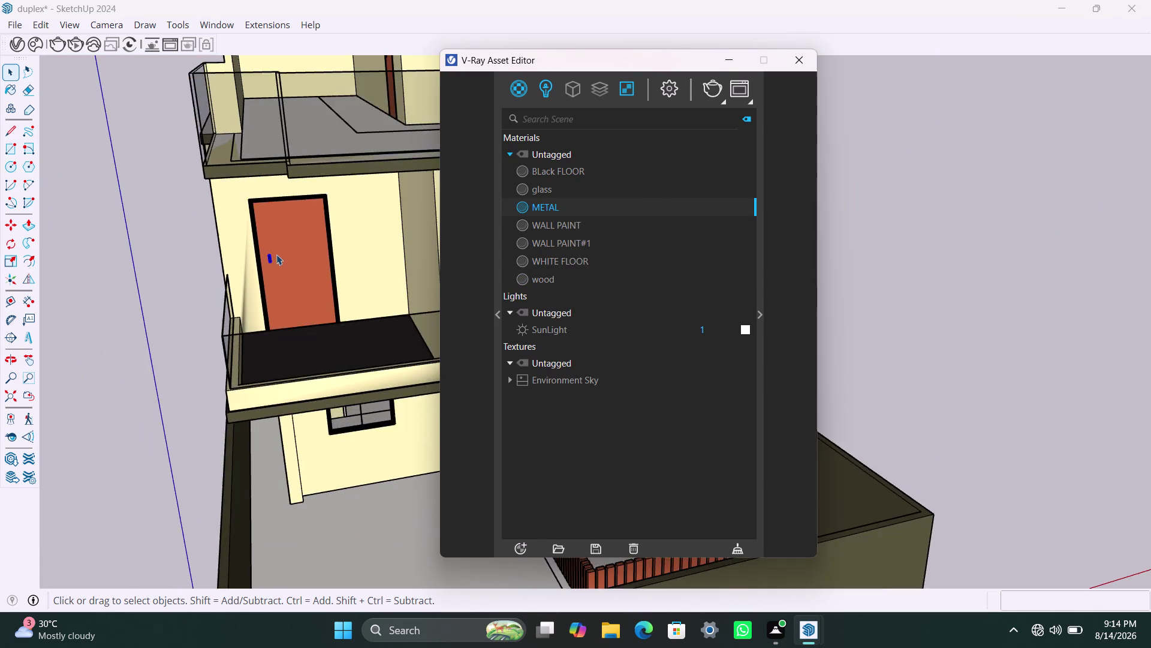
scroll(down, 3)
scroll(up, 3)
middle_drag(289, 390, 524, 411)
scroll(up, 3)
middle_drag(234, 361, 377, 393)
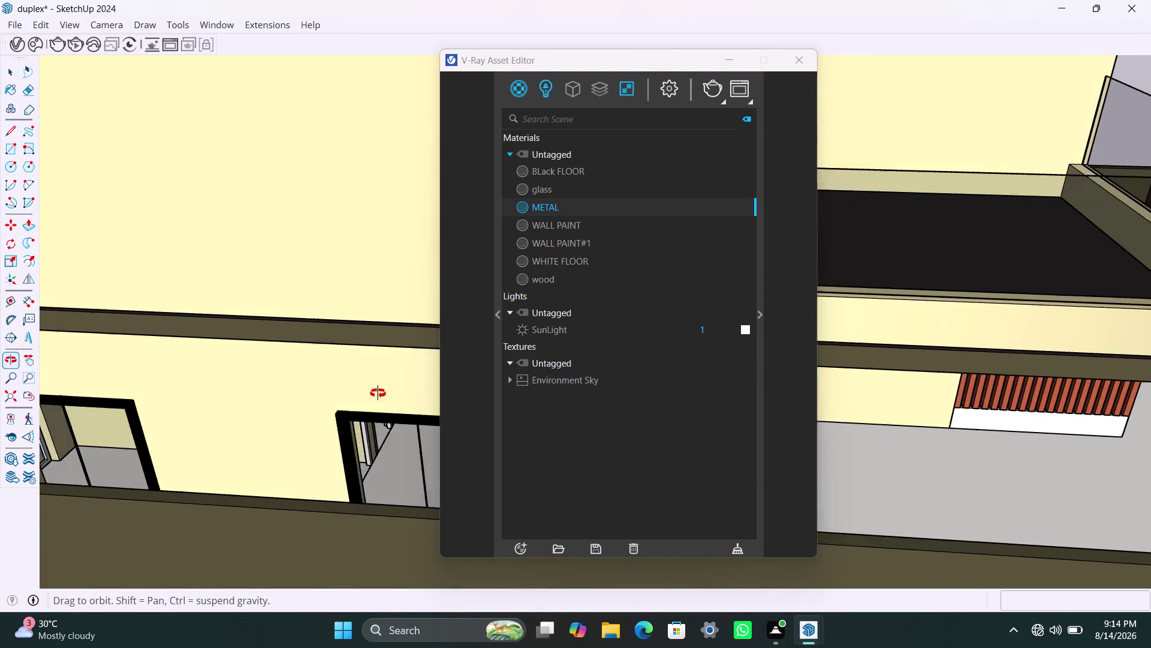
middle_drag(378, 392, 377, 391)
scroll(down, 3)
scroll(down, 3)
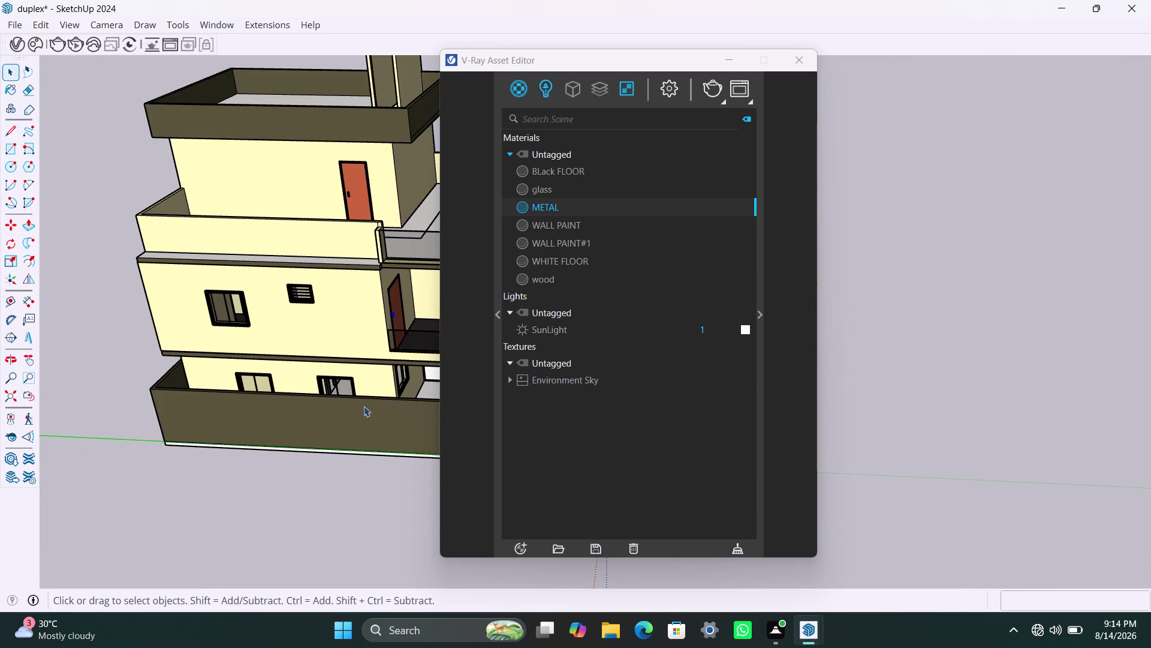
middle_drag(364, 405, 217, 379)
scroll(up, 3)
middle_drag(349, 349, 382, 277)
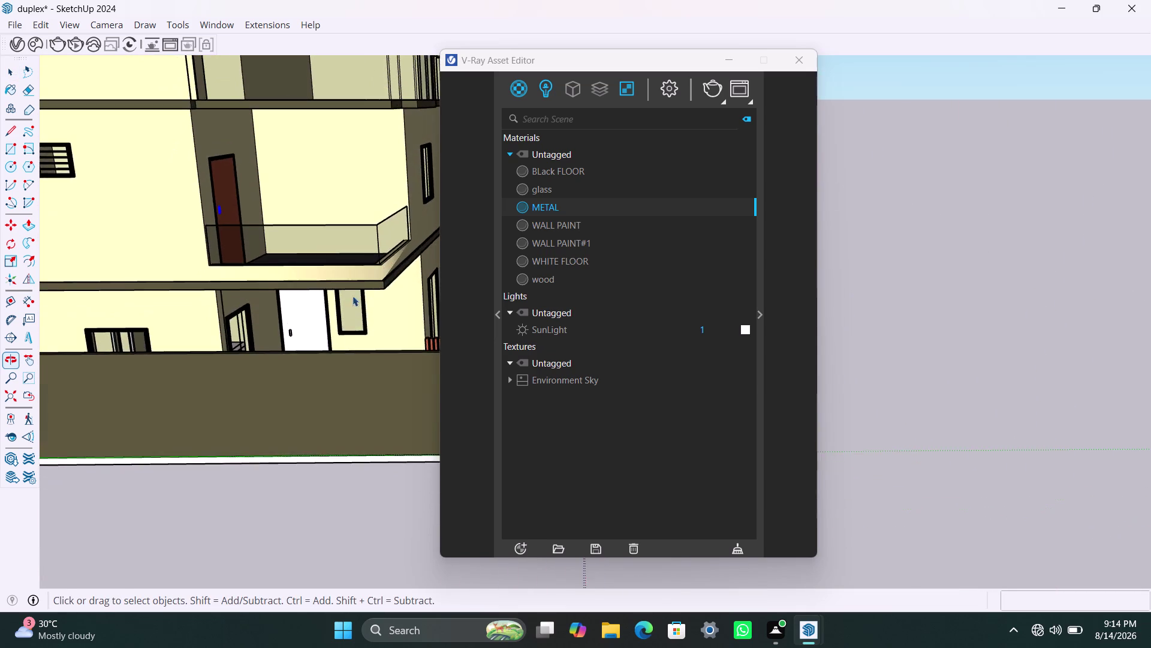
scroll(up, 3)
middle_drag(307, 348, 341, 356)
scroll(up, 3)
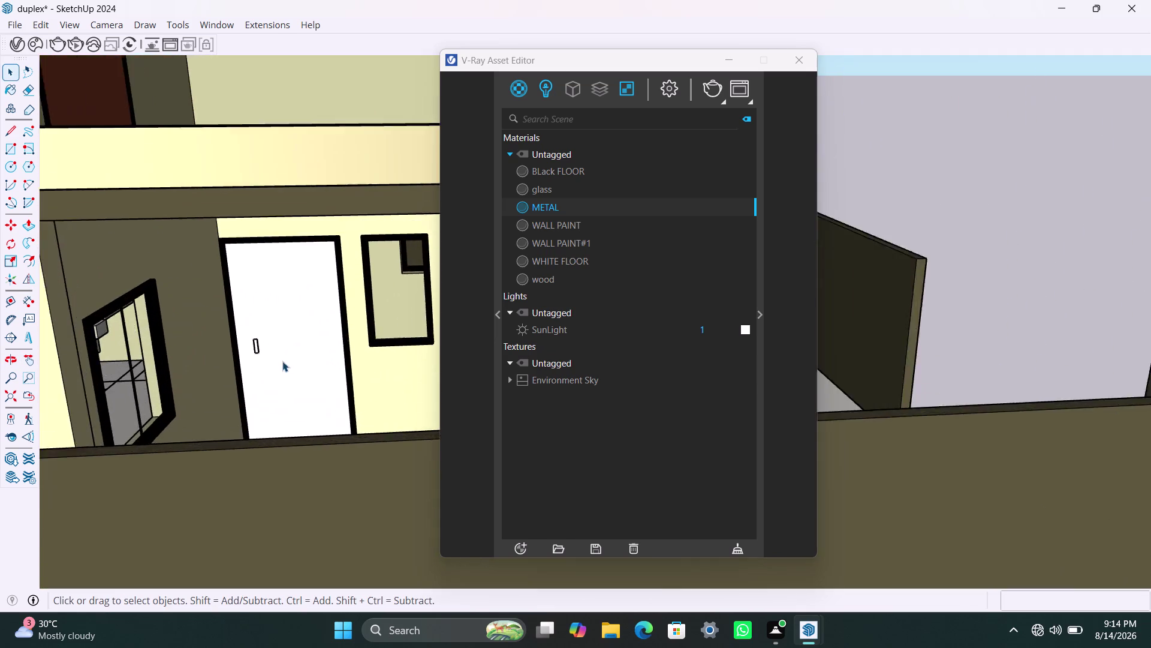
scroll(up, 3)
Apply the wood material to the lower-floor door.
click(302, 314)
click(557, 276)
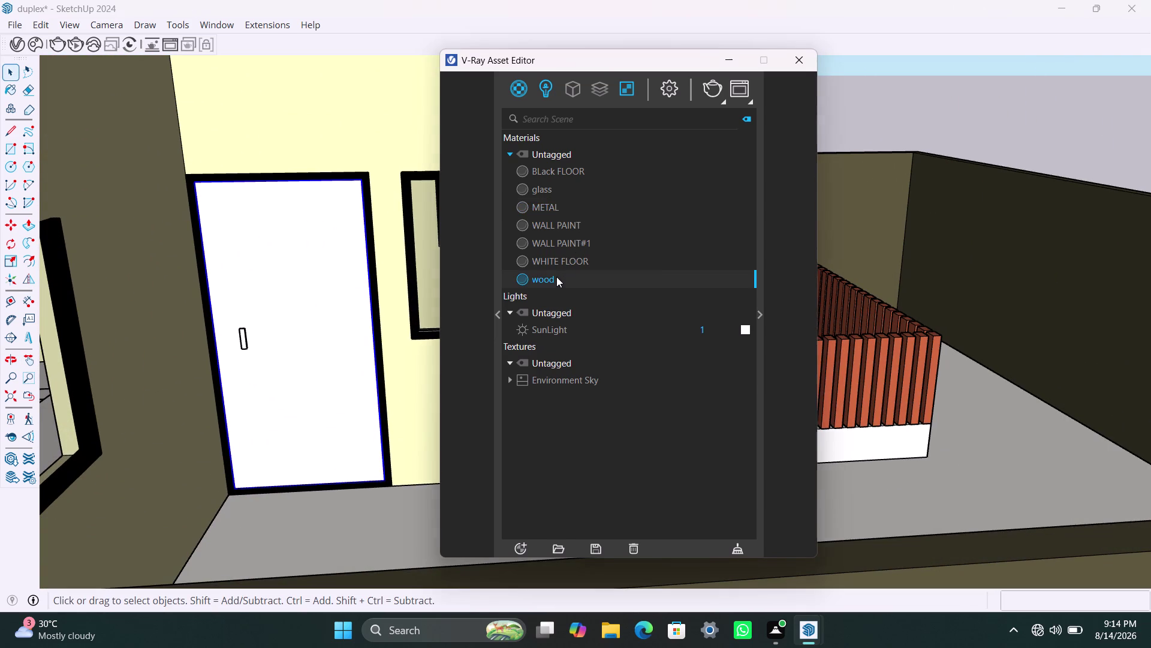
right_click(557, 276)
click(575, 318)
click(575, 312)
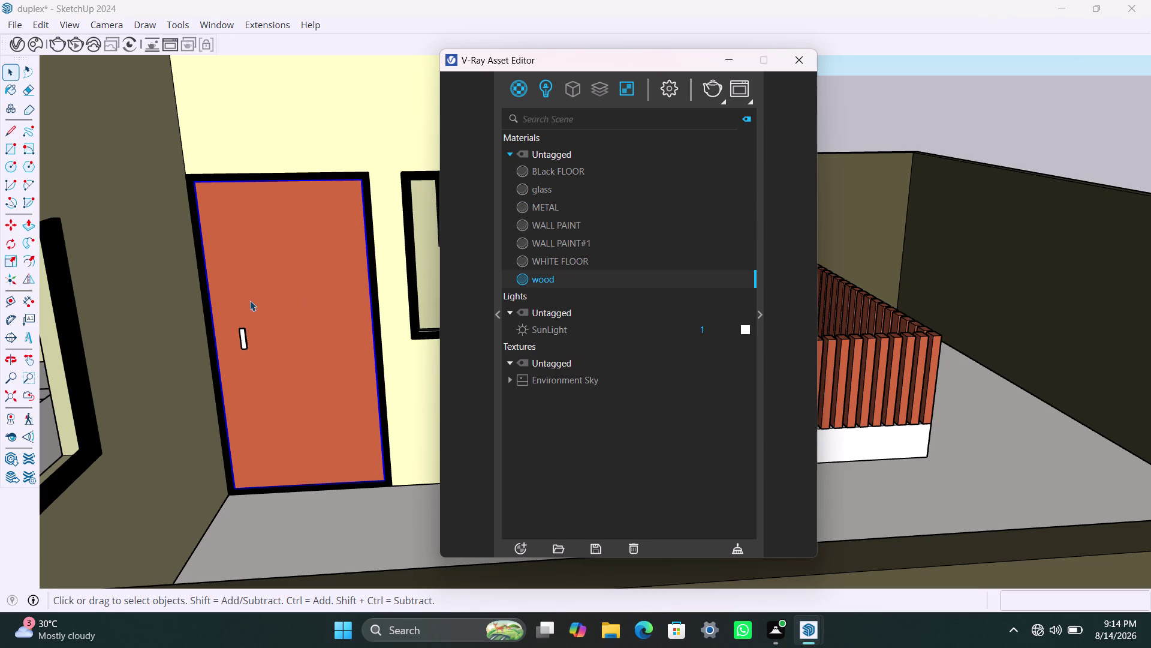
Apply METAL to the lower-floor door's handle.
click(244, 345)
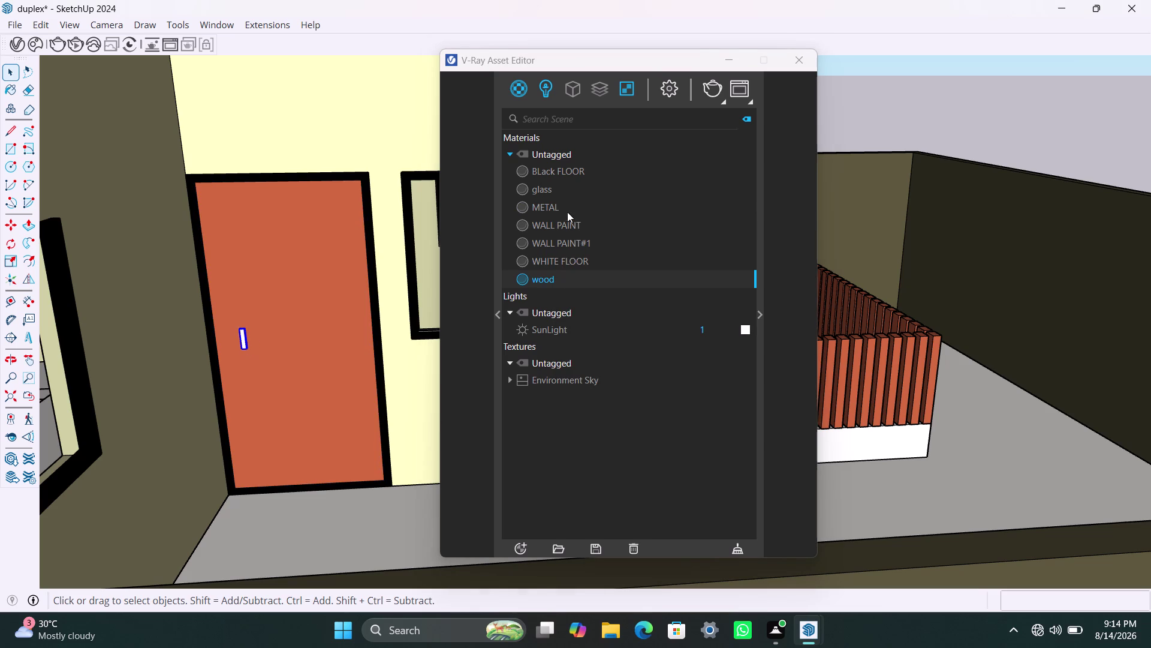
click(546, 211)
right_click(546, 211)
click(566, 249)
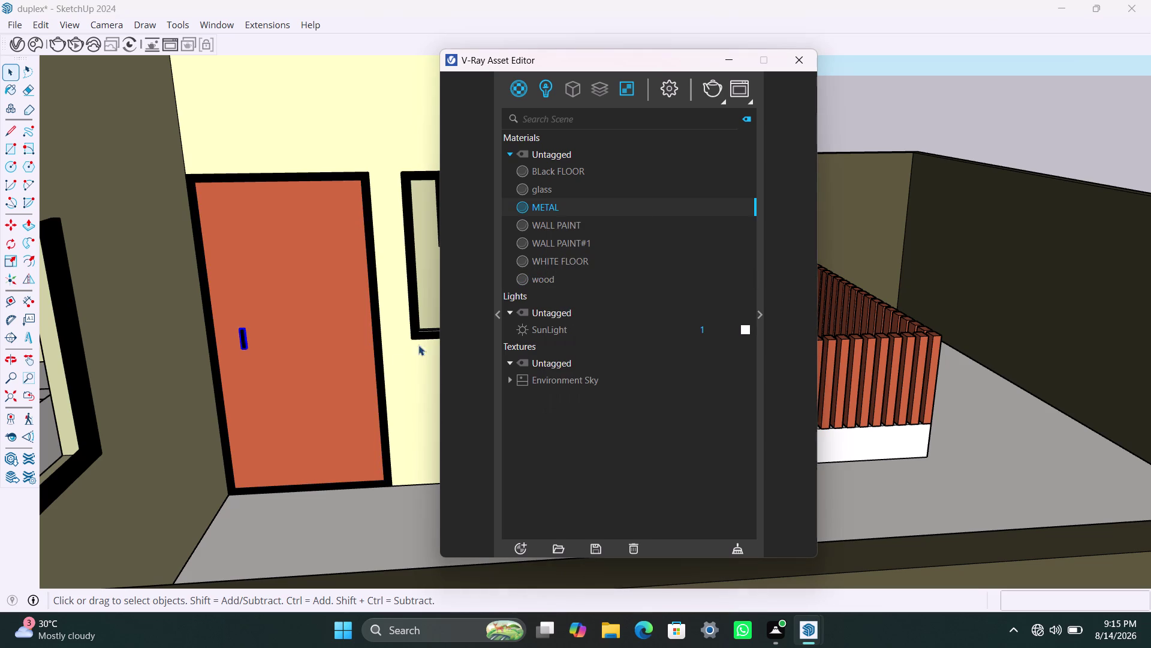
scroll(down, 3)
Orbit and zoom around the house to bring a white lower-level door into view.
scroll(down, 3)
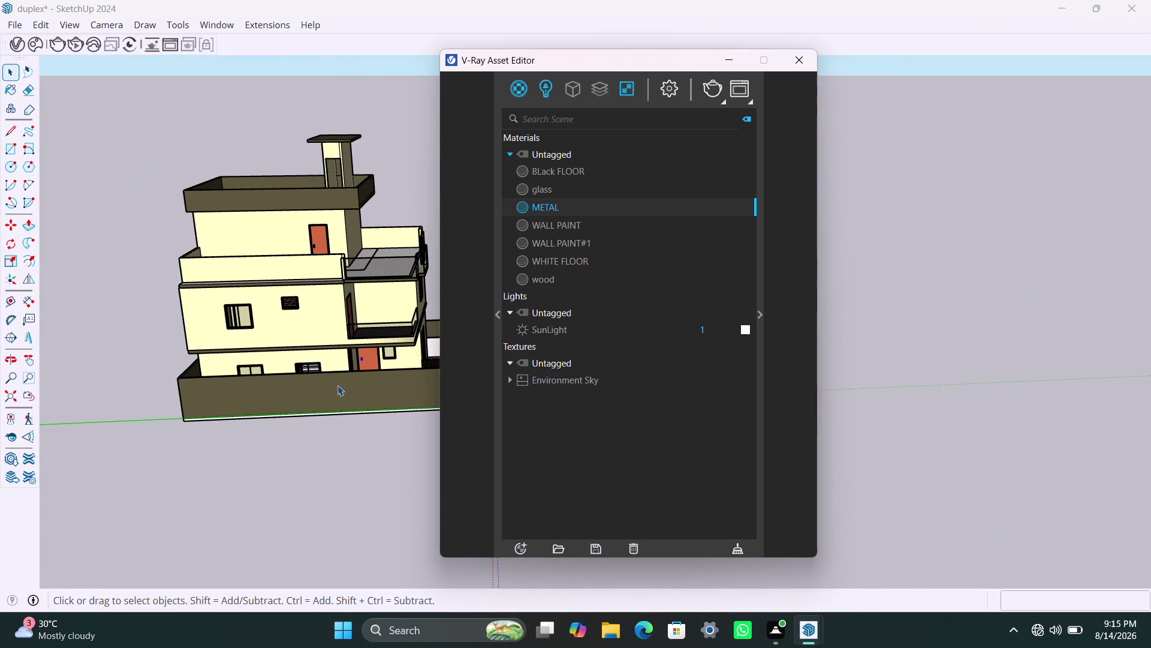
middle_drag(392, 353, 238, 364)
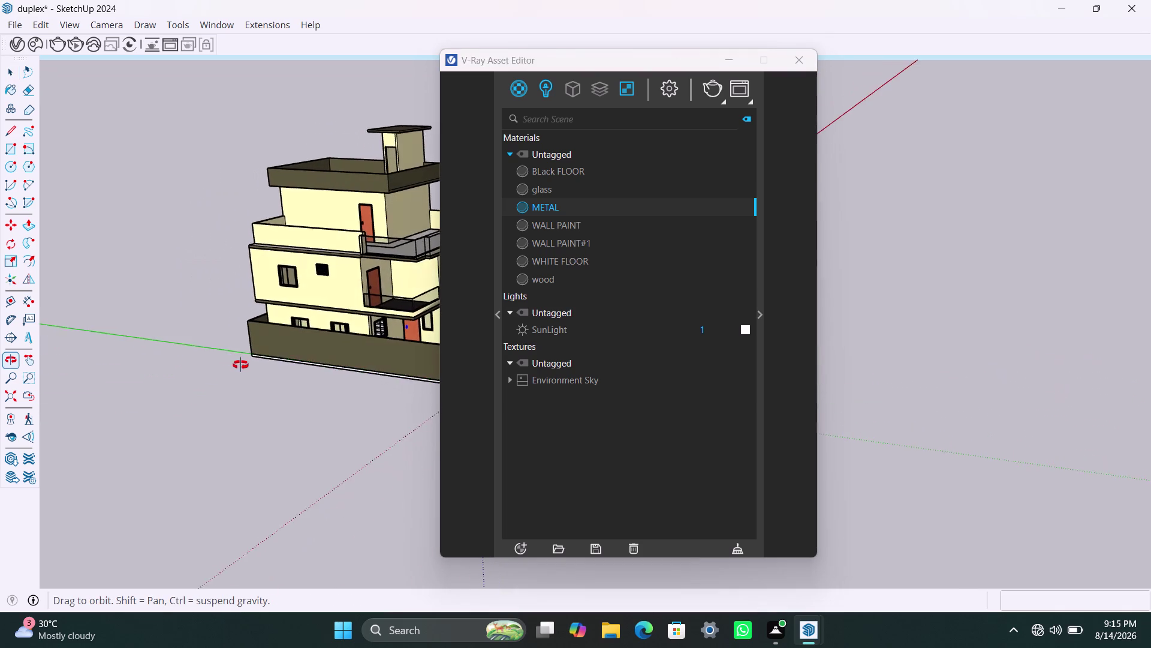
middle_drag(238, 364, 725, 376)
scroll(down, 3)
middle_drag(339, 440, 399, 441)
scroll(up, 3)
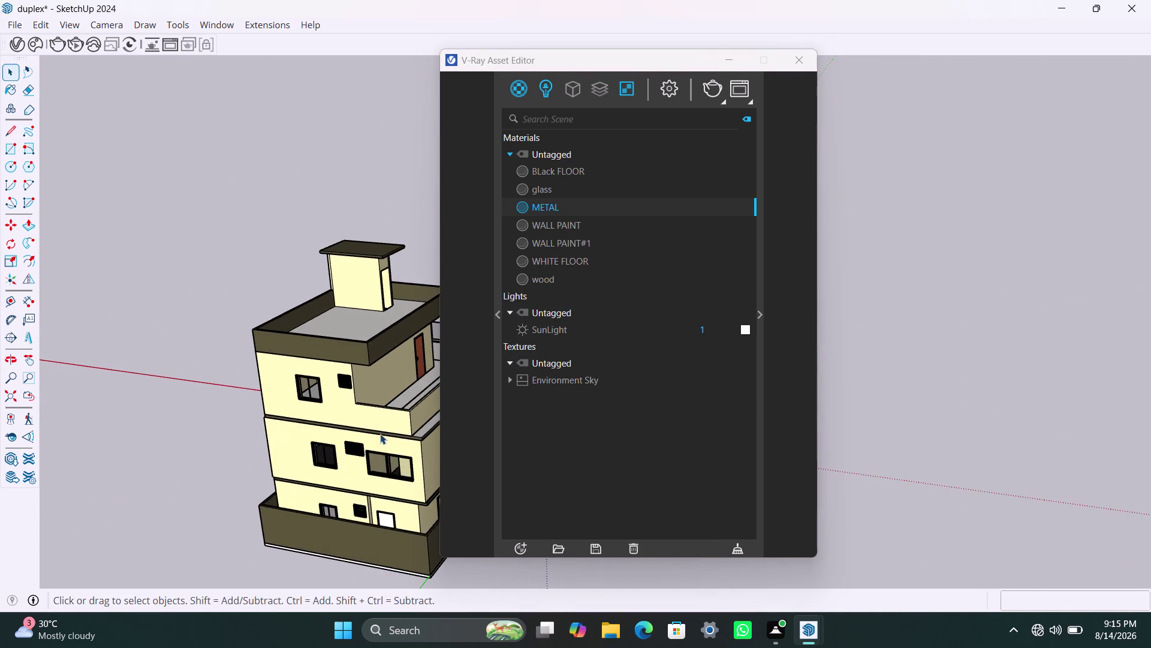
middle_drag(380, 433, 412, 356)
scroll(up, 3)
middle_drag(332, 368, 216, 364)
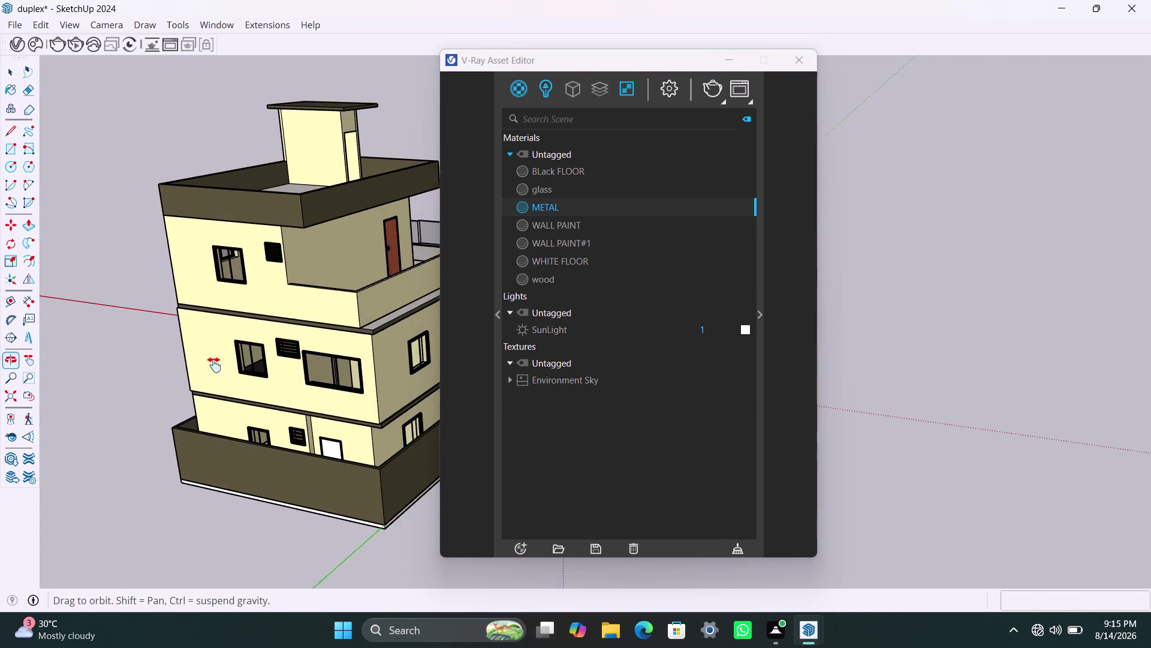
middle_drag(217, 364, 202, 364)
scroll(up, 3)
middle_drag(303, 498, 410, 522)
scroll(down, 3)
middle_drag(309, 376, 313, 372)
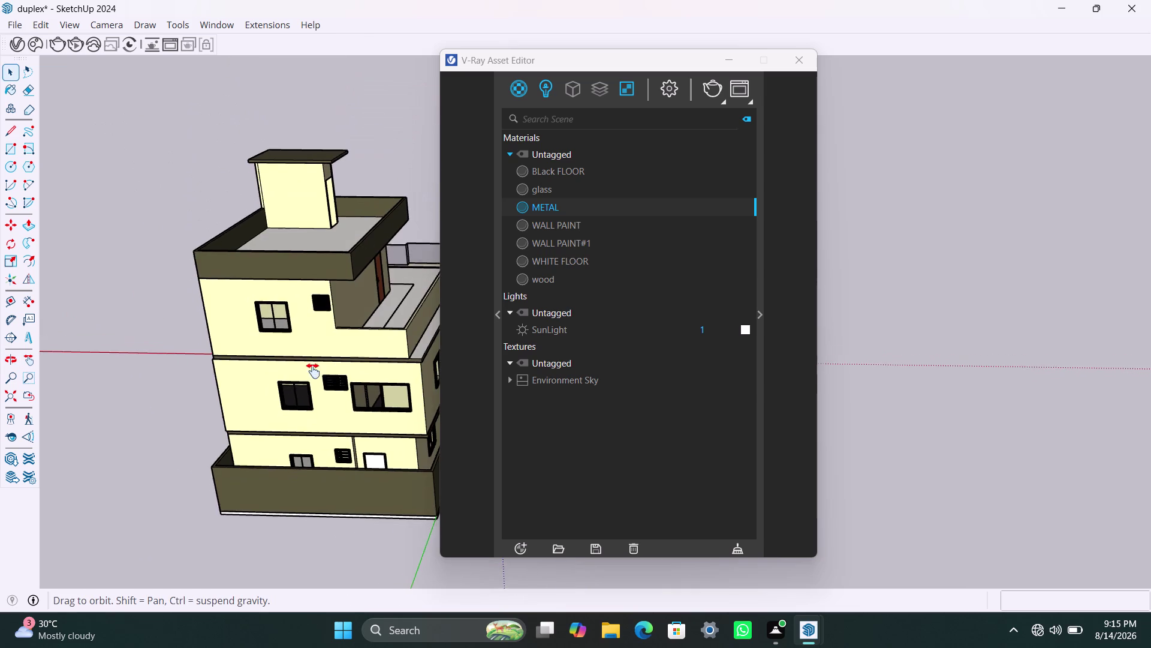
middle_drag(312, 371, 257, 288)
scroll(up, 3)
middle_drag(297, 404, 368, 541)
scroll(up, 3)
Apply the V-Ray wood material from the Asset Editor to the lower door.
click(375, 457)
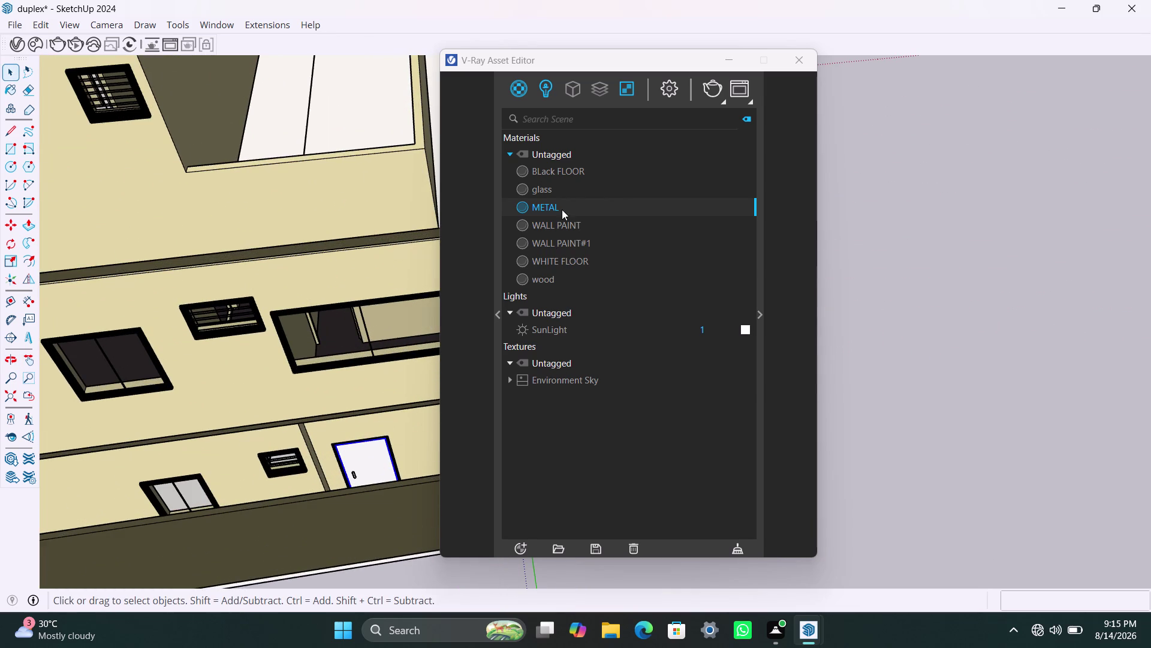
click(563, 274)
right_click(562, 275)
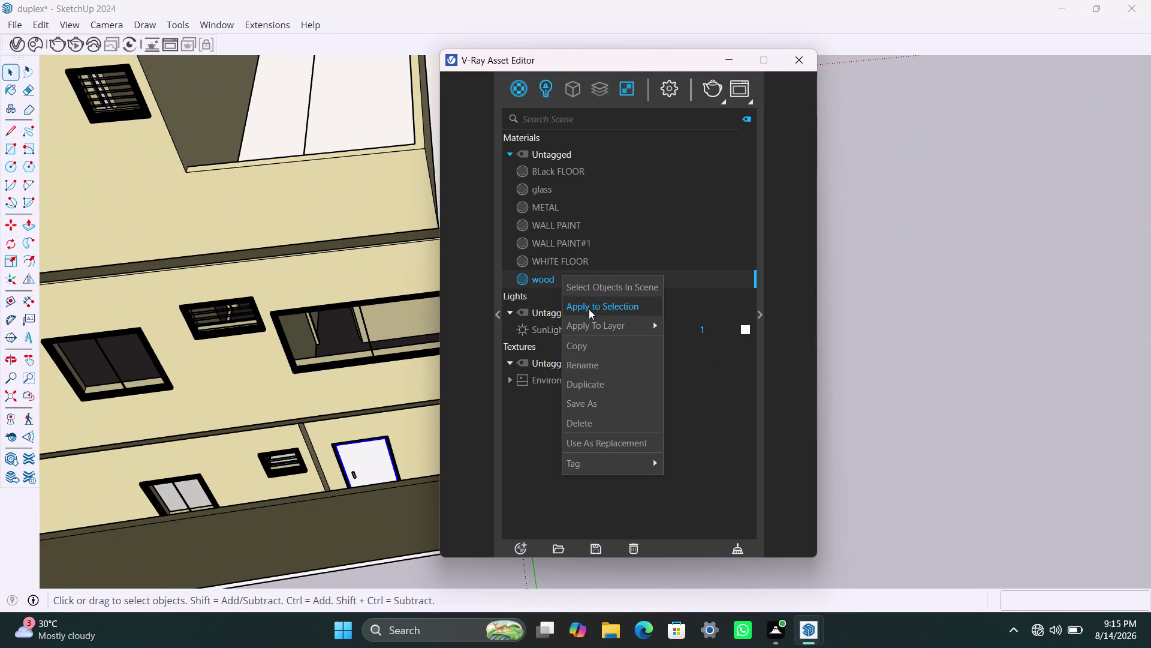
click(589, 302)
scroll(up, 3)
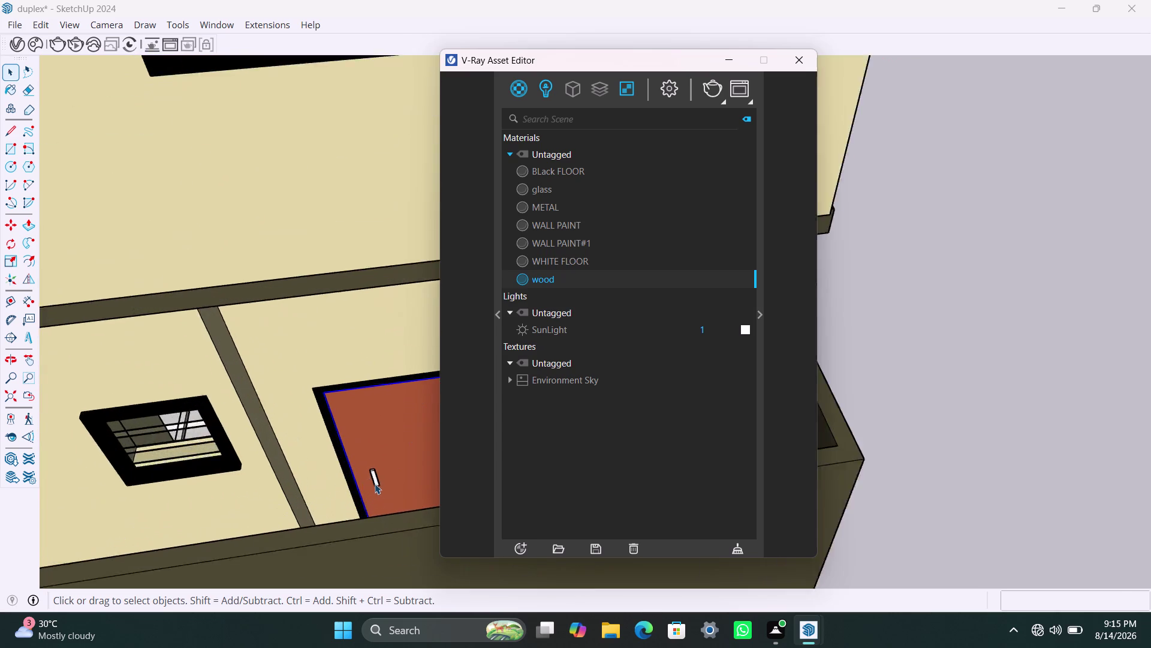
scroll(up, 3)
Apply the METAL material to that door's handle.
click(376, 483)
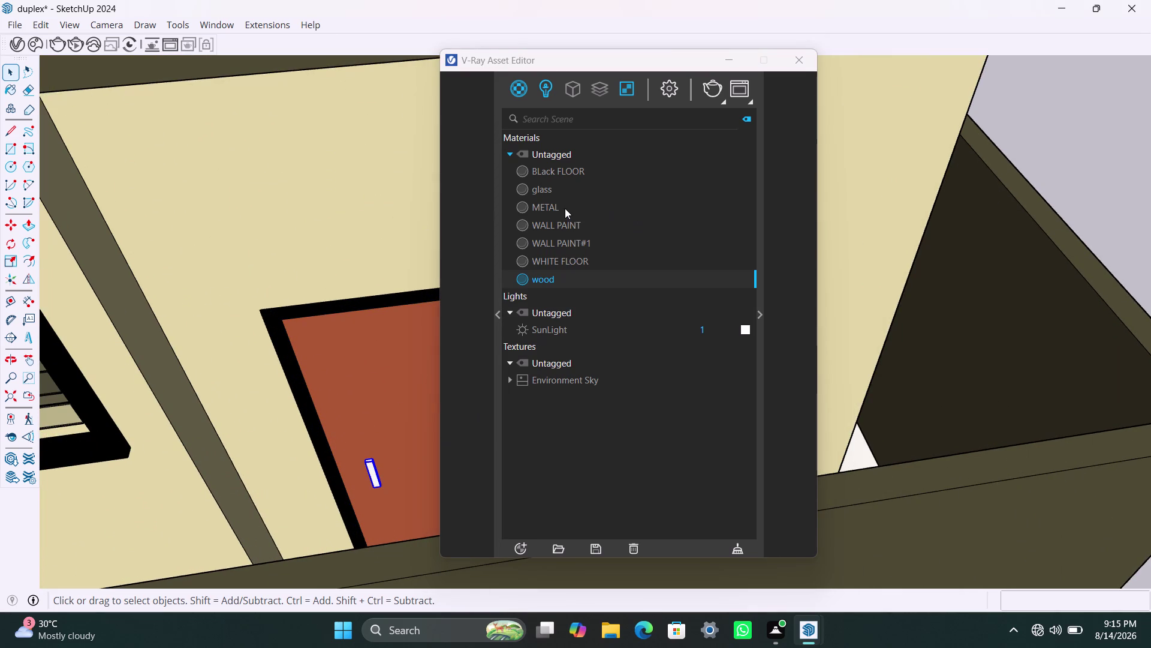
click(565, 208)
right_click(565, 207)
click(597, 241)
scroll(down, 3)
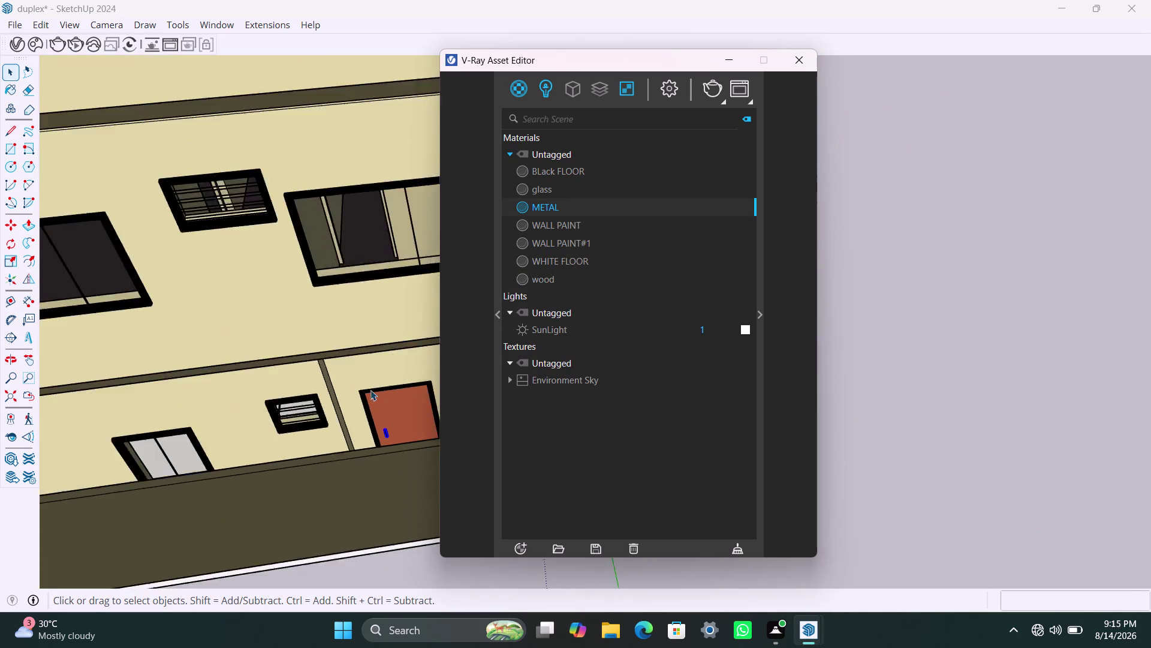
scroll(down, 3)
middle_drag(337, 443, 135, 435)
scroll(down, 3)
middle_drag(363, 399, 274, 406)
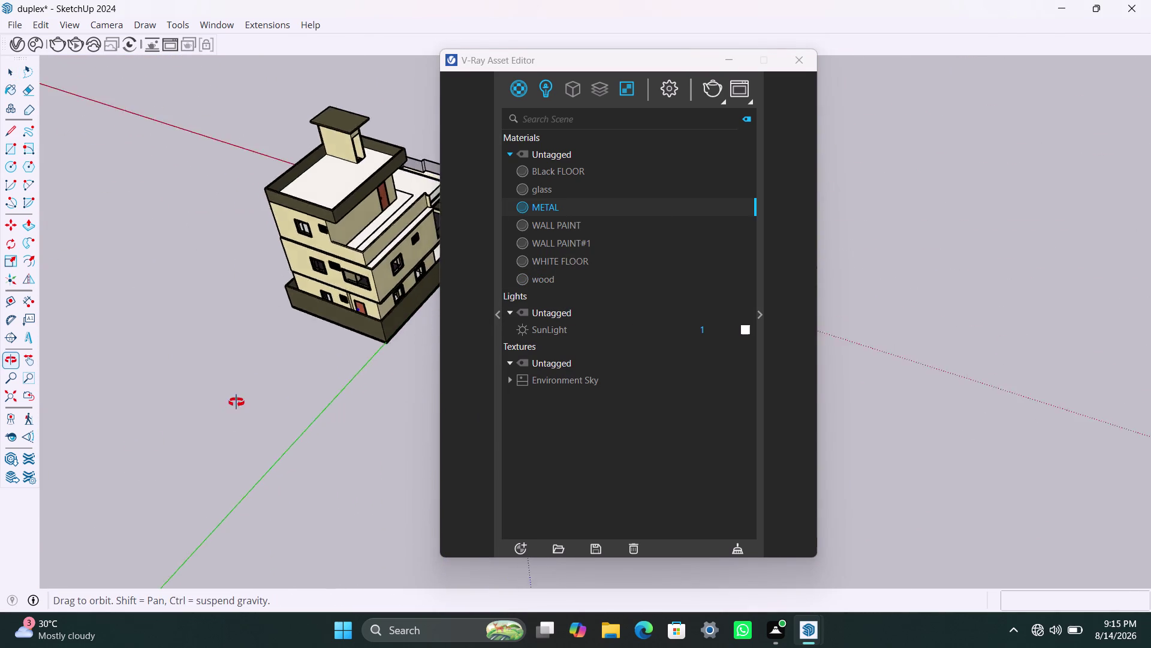
middle_drag(274, 406, 150, 372)
scroll(down, 3)
middle_drag(315, 322, 90, 331)
scroll(down, 3)
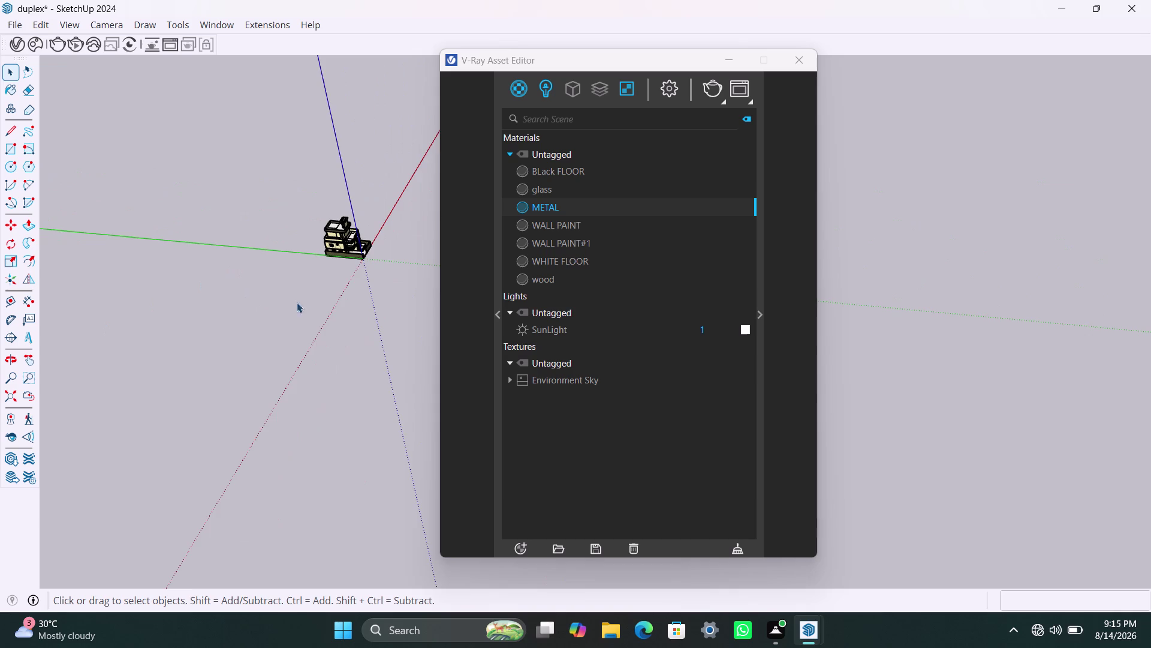
scroll(up, 3)
middle_drag(385, 279, 283, 308)
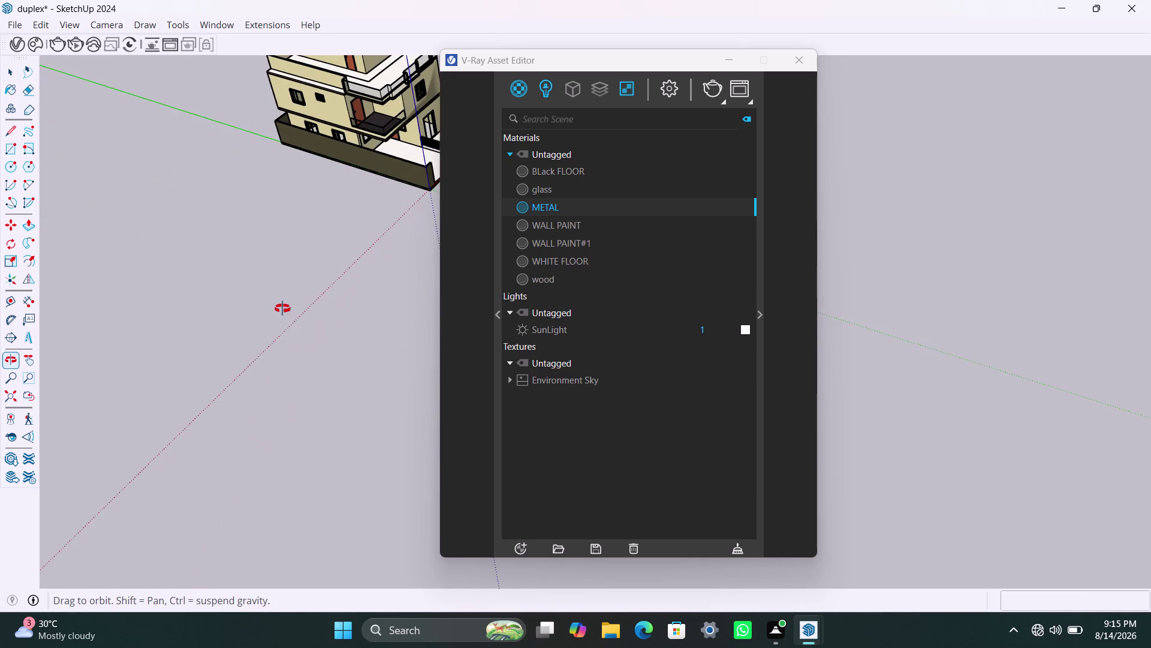
middle_drag(282, 308, 92, 327)
scroll(up, 3)
middle_drag(324, 202, 179, 229)
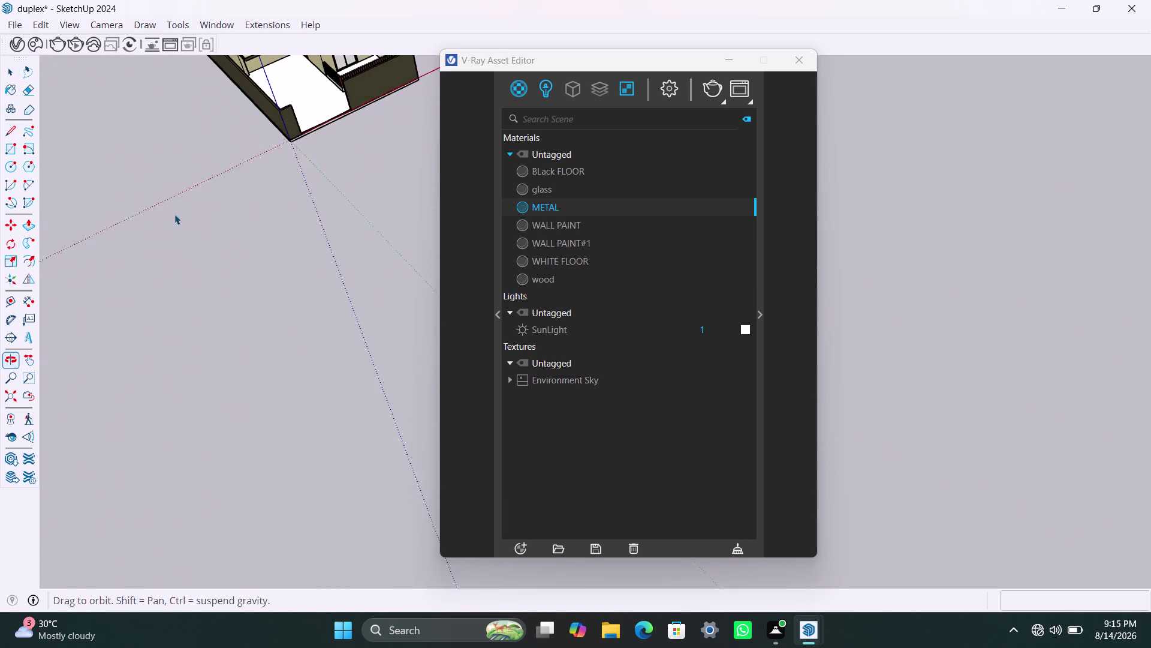
middle_drag(180, 229, 175, 217)
scroll(down, 3)
middle_drag(320, 249, 238, 200)
scroll(down, 3)
middle_drag(417, 159, 372, 211)
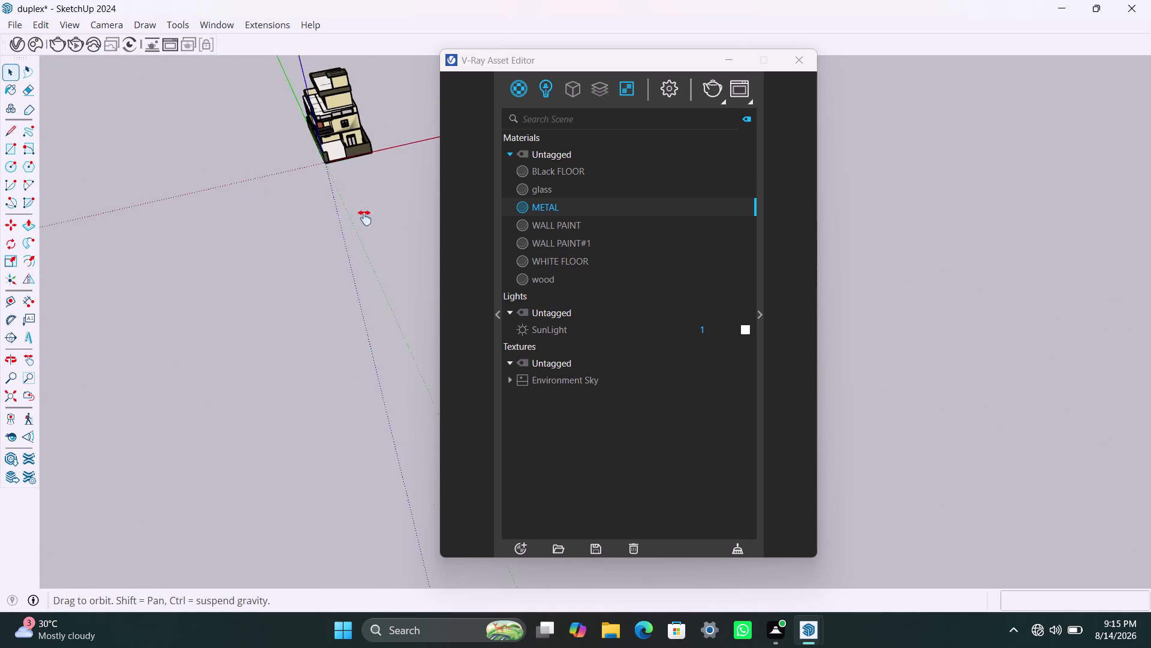
middle_drag(373, 211, 308, 306)
scroll(up, 3)
scroll(up, 3)
scroll(up, 3)
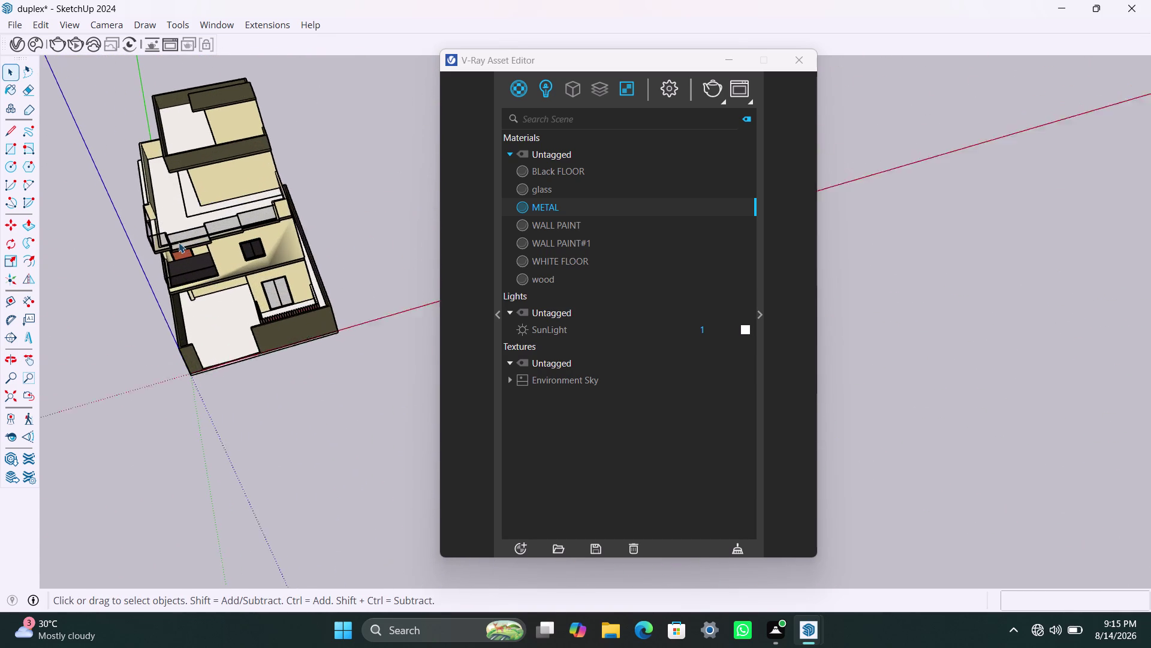
scroll(up, 3)
middle_drag(131, 264, 298, 172)
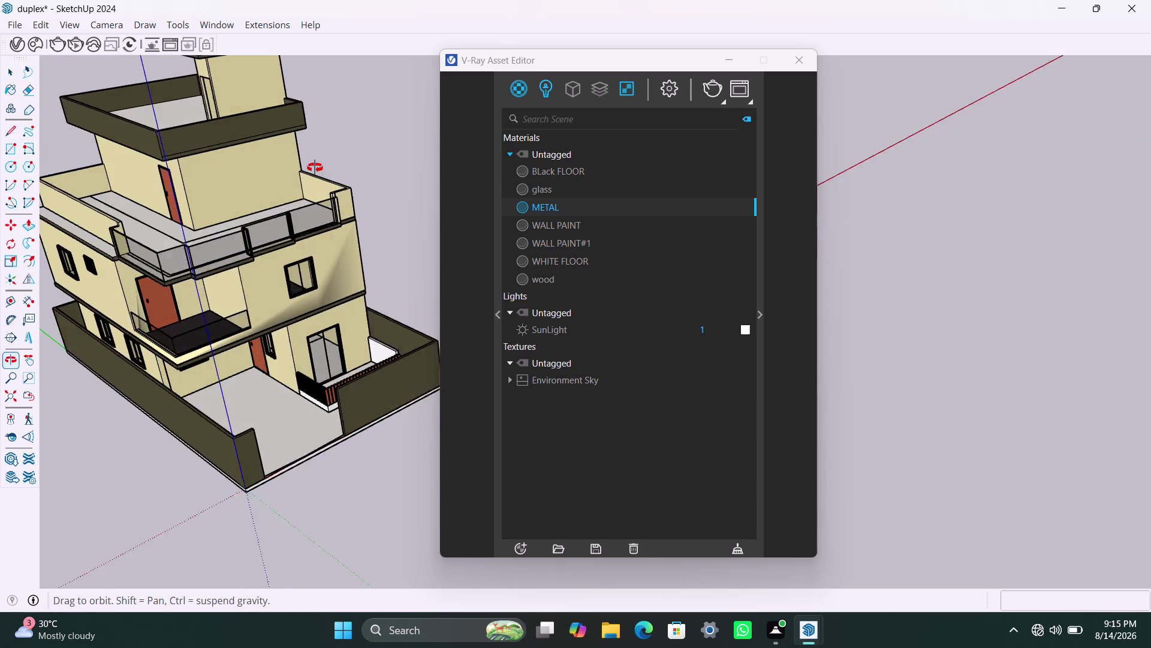
middle_drag(298, 173, 348, 135)
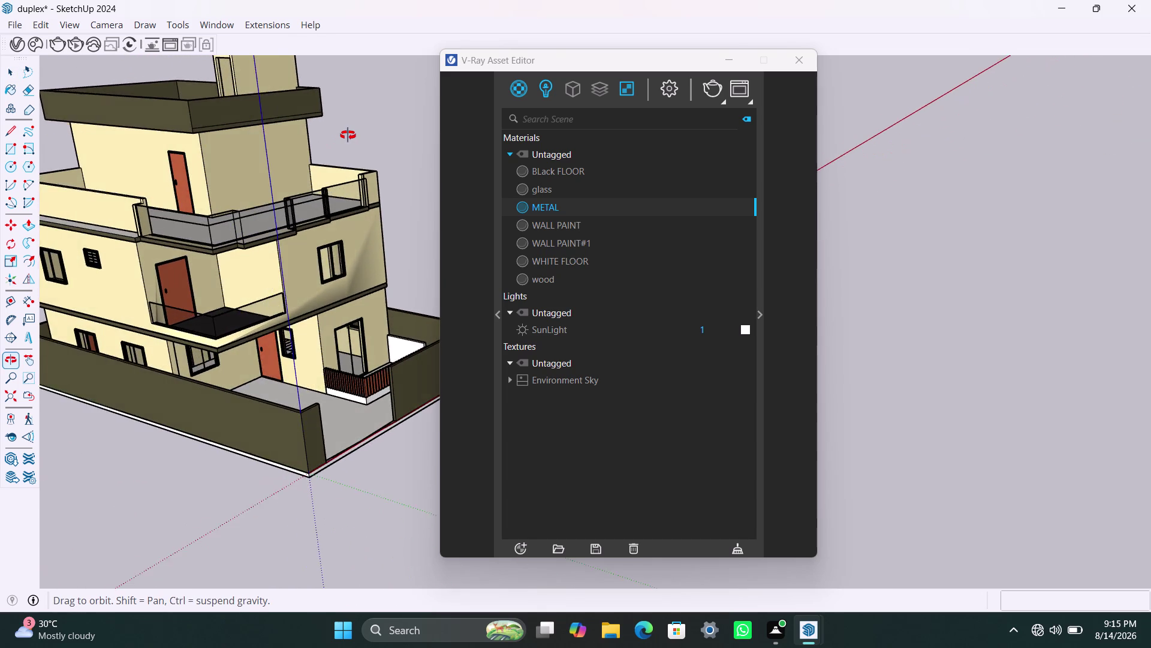
middle_drag(348, 135, 421, 131)
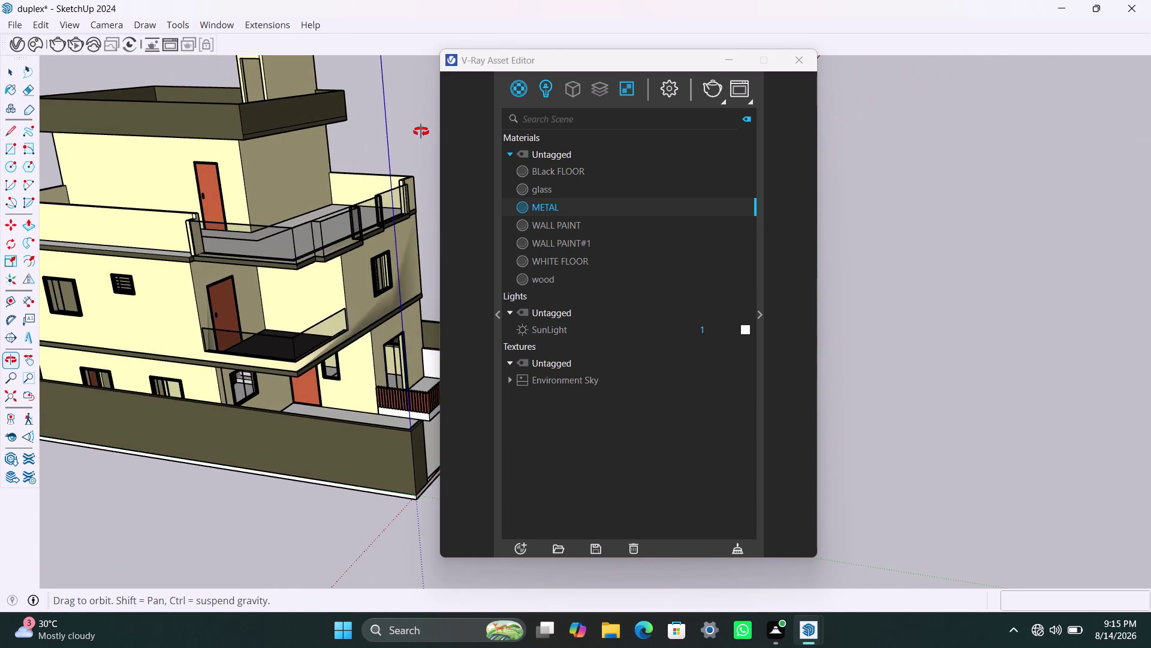
middle_drag(421, 131, 259, 184)
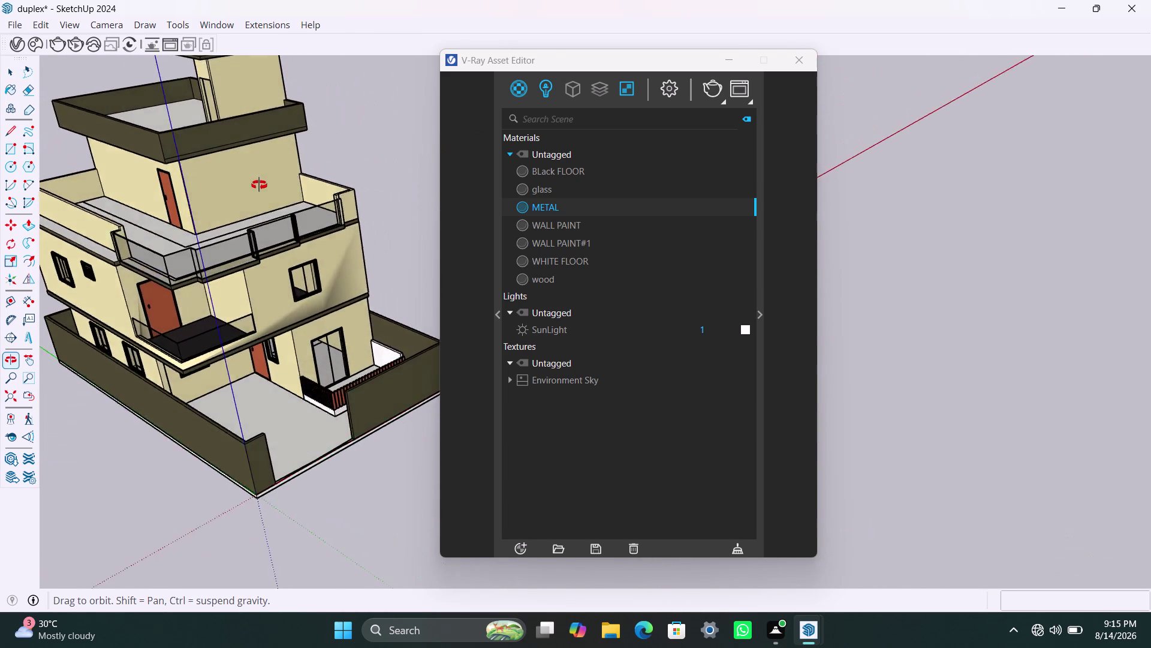
middle_drag(259, 185, 129, 143)
scroll(up, 3)
middle_drag(244, 393, 216, 362)
scroll(down, 3)
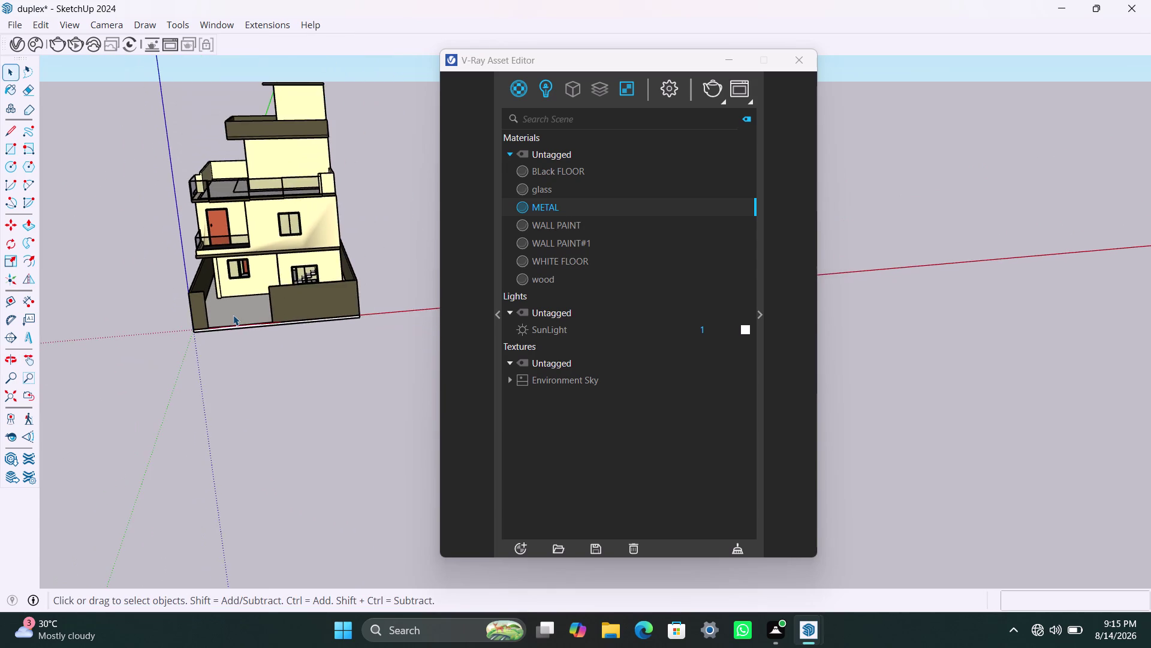
scroll(up, 3)
middle_drag(261, 239, 263, 402)
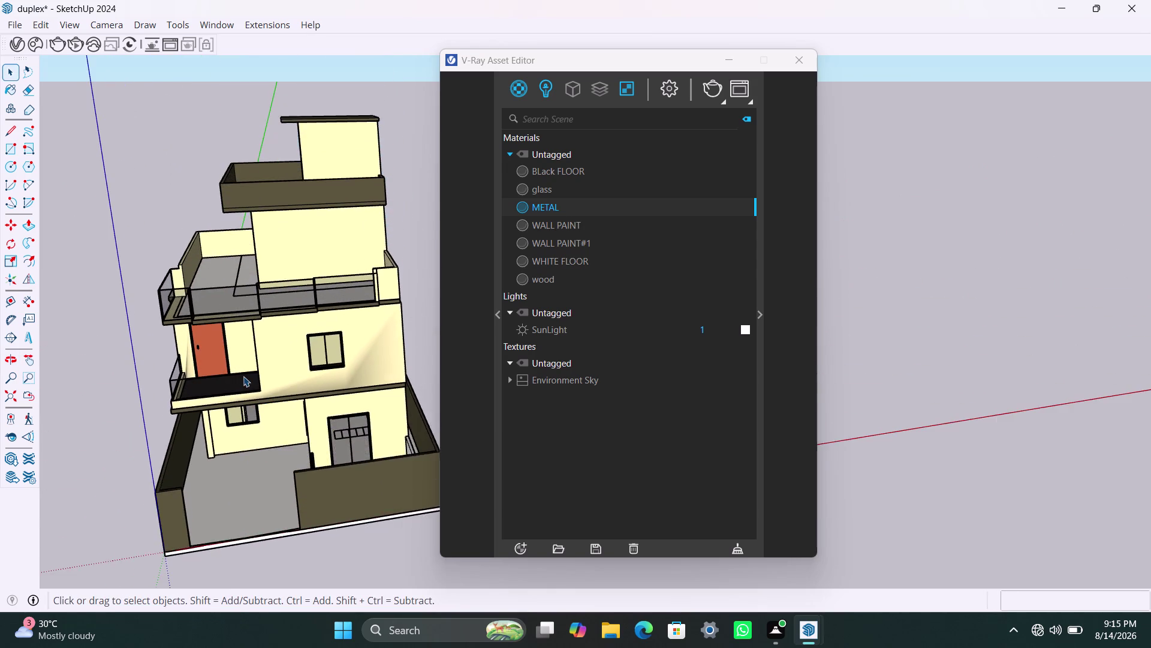
scroll(up, 3)
middle_drag(261, 359, 210, 349)
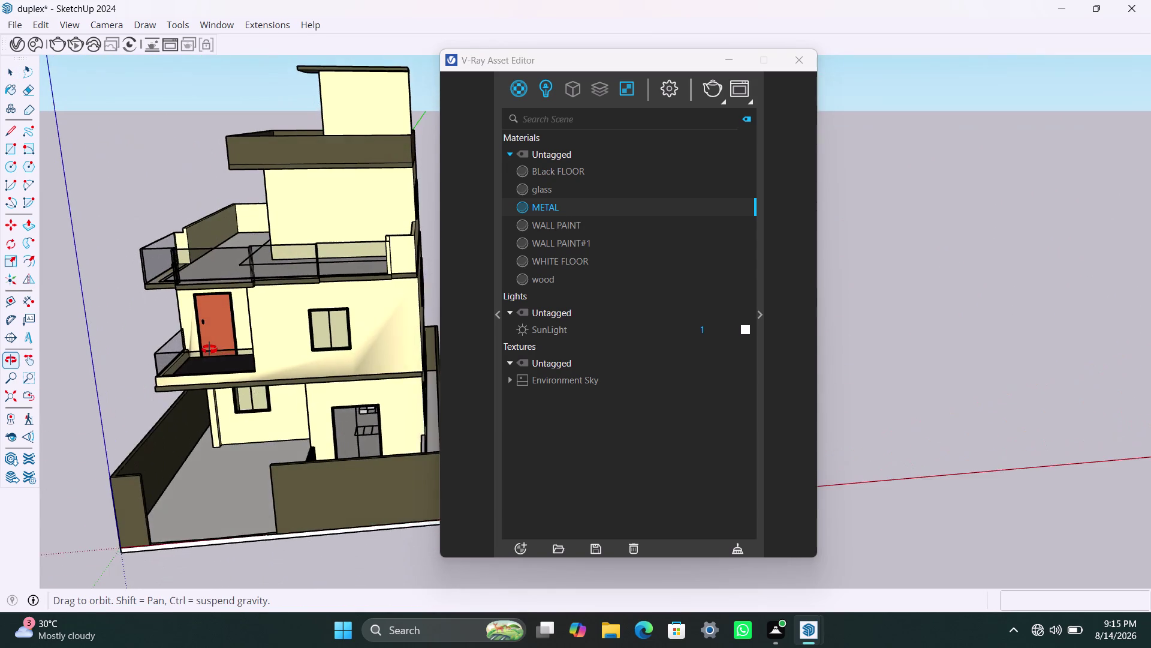
middle_drag(209, 349, 211, 360)
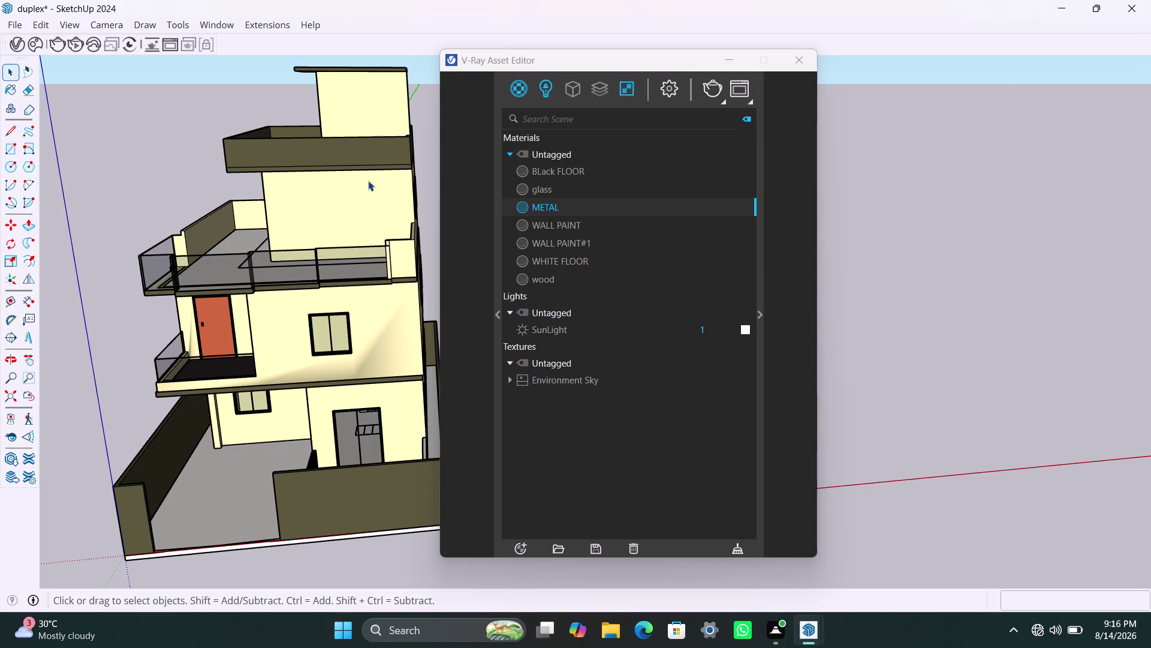
scroll(down, 3)
scroll(up, 3)
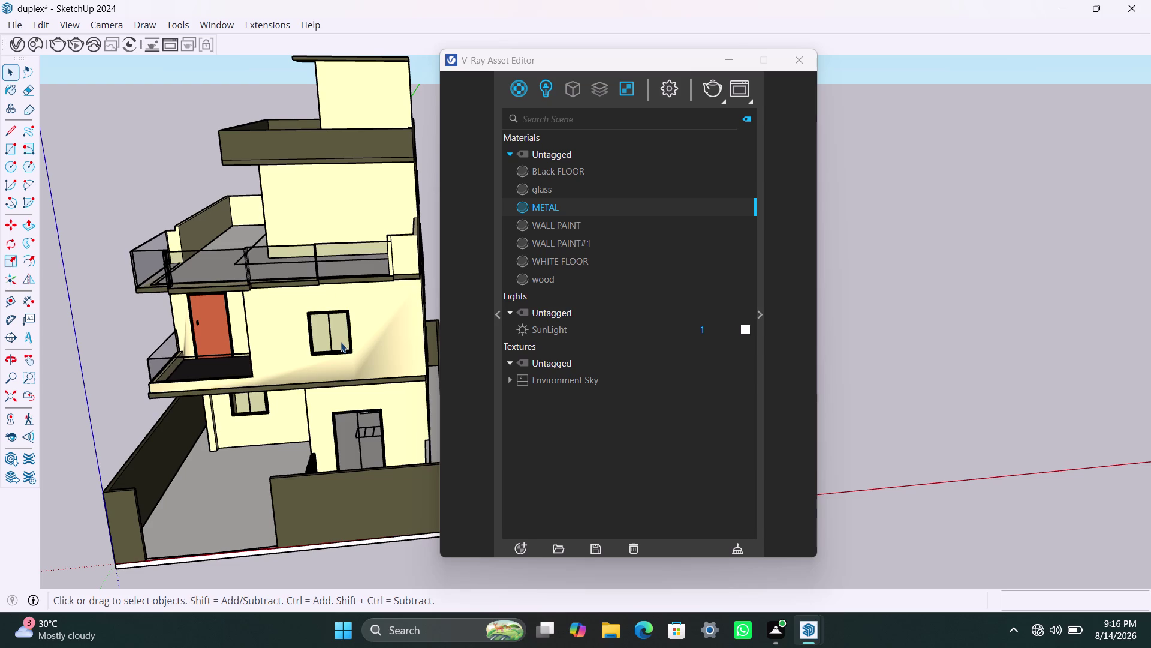
scroll(down, 3)
middle_drag(325, 497, 319, 499)
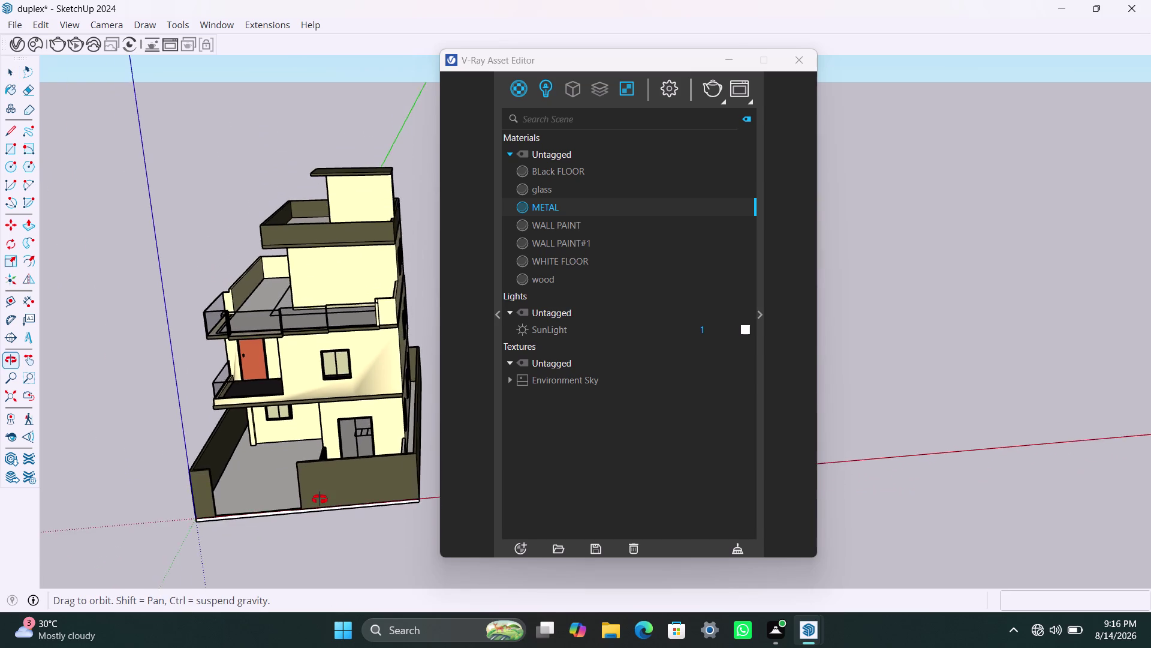
middle_drag(320, 499, 334, 485)
scroll(up, 3)
scroll(up, 3)
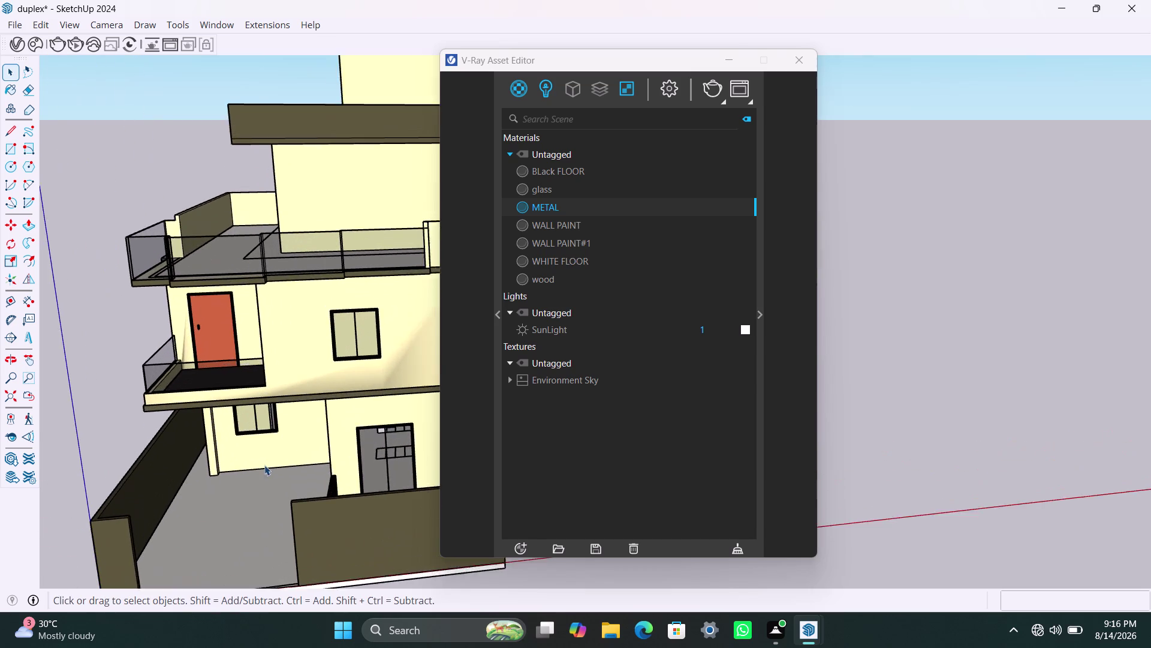
scroll(up, 3)
middle_drag(278, 441, 361, 371)
scroll(up, 3)
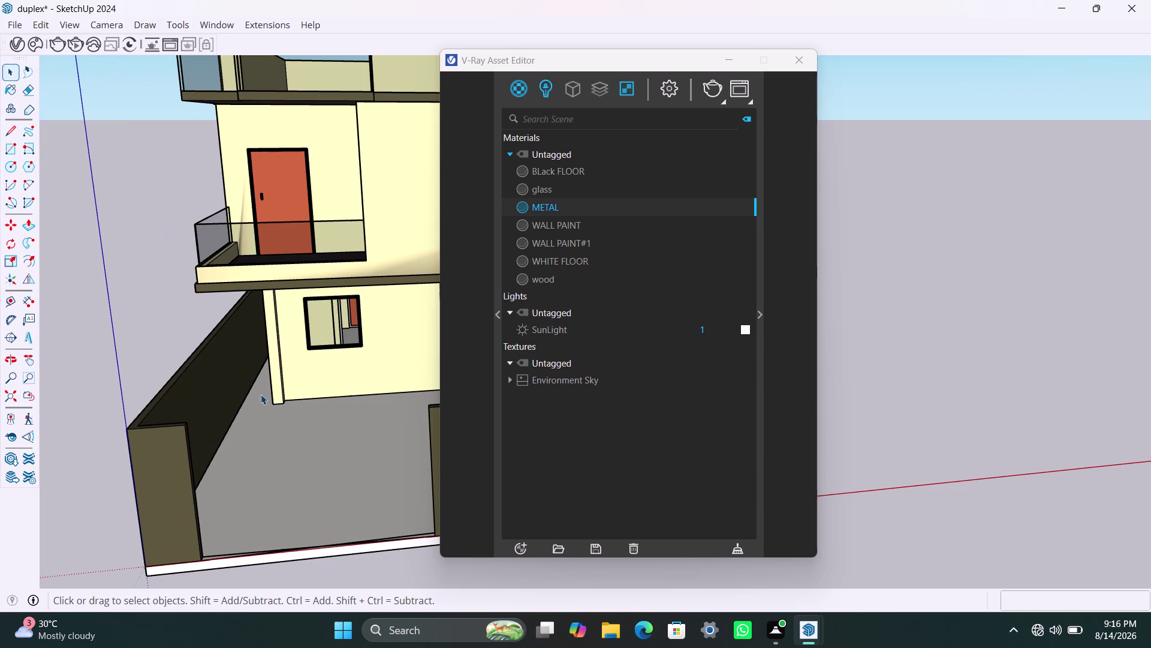
scroll(up, 3)
middle_drag(325, 414, 363, 373)
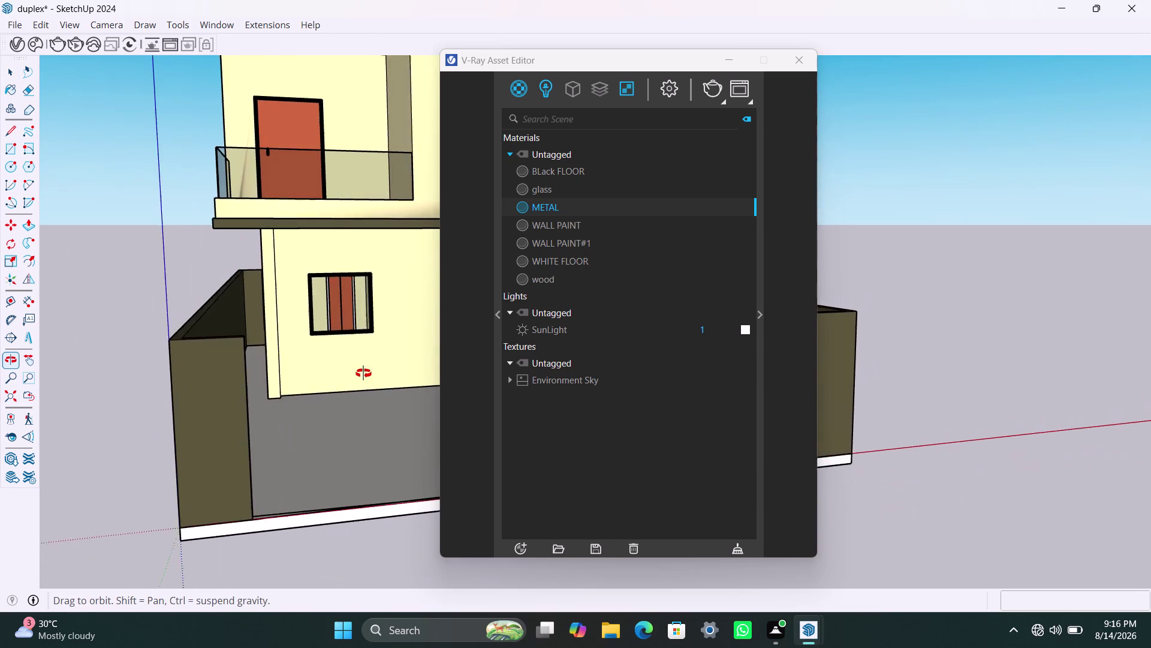
middle_drag(363, 373, 379, 384)
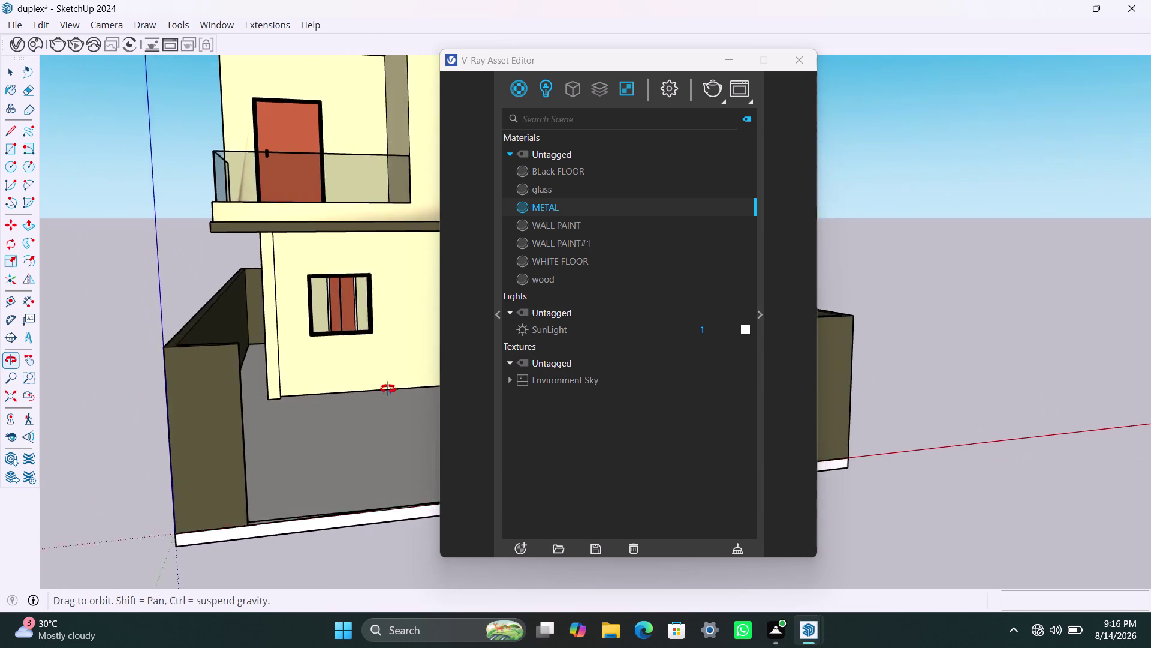
middle_drag(379, 384, 334, 446)
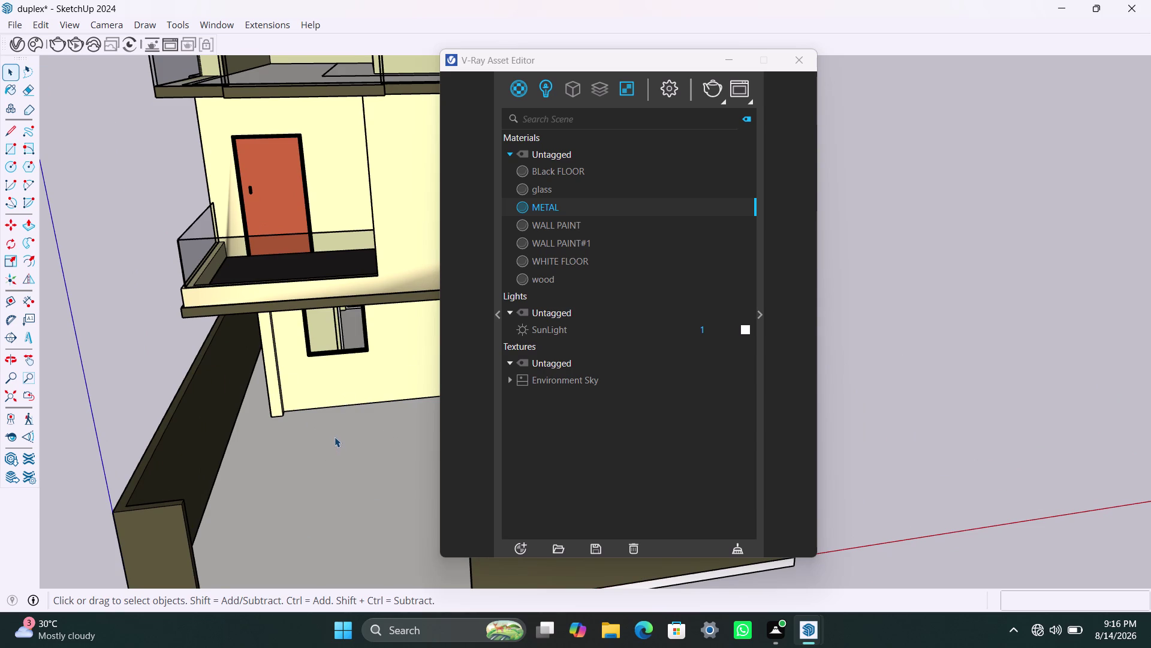
scroll(down, 3)
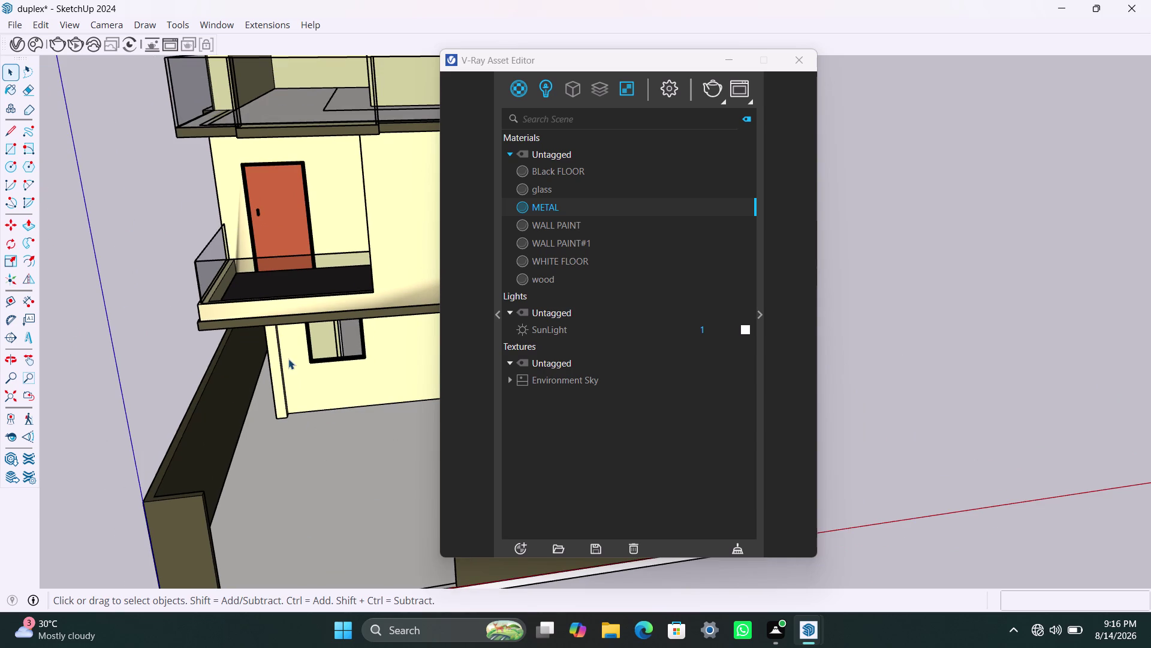
scroll(down, 3)
middle_drag(313, 393, 326, 356)
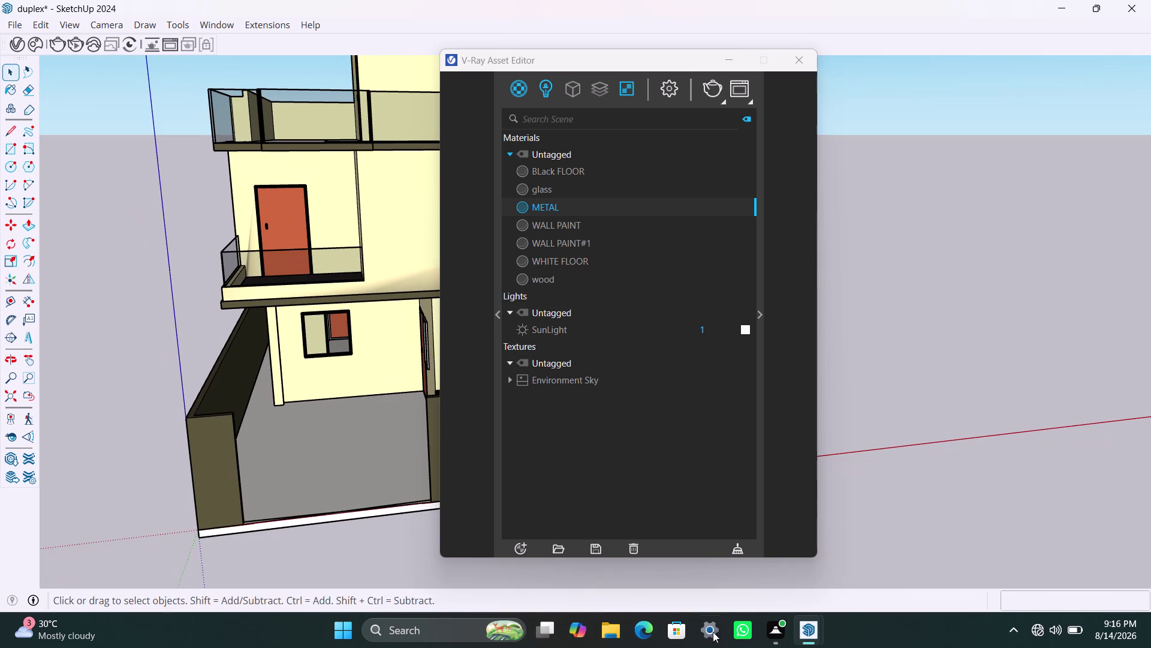